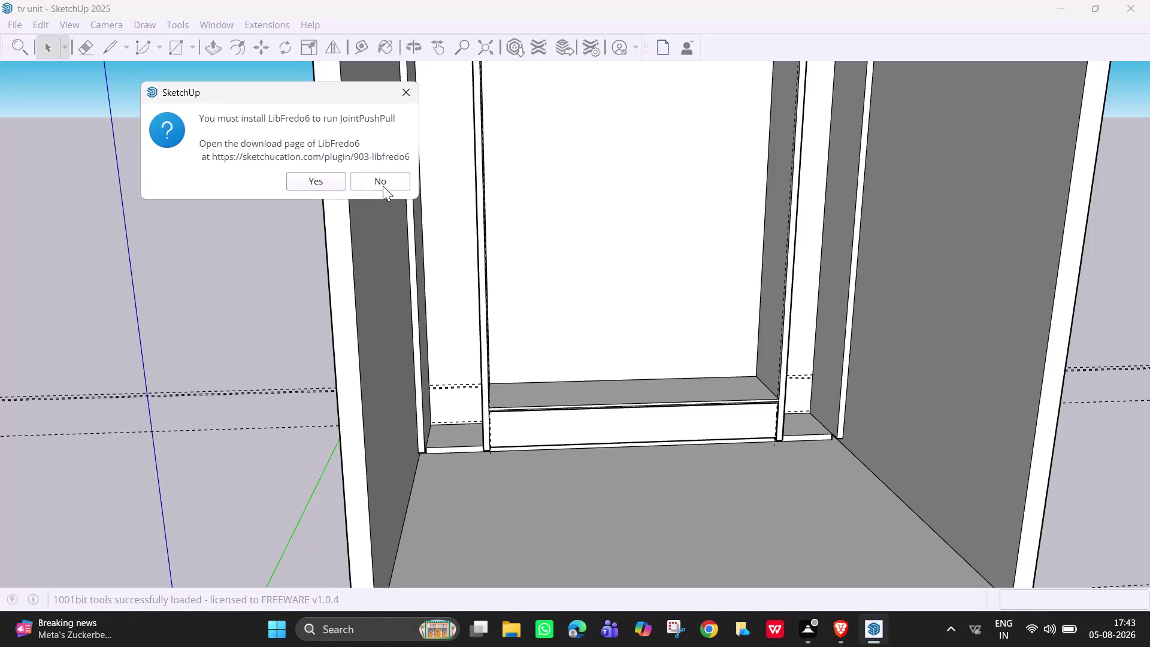
Answer No to the 'You must install LibFredo6' prompt.
click(383, 186)
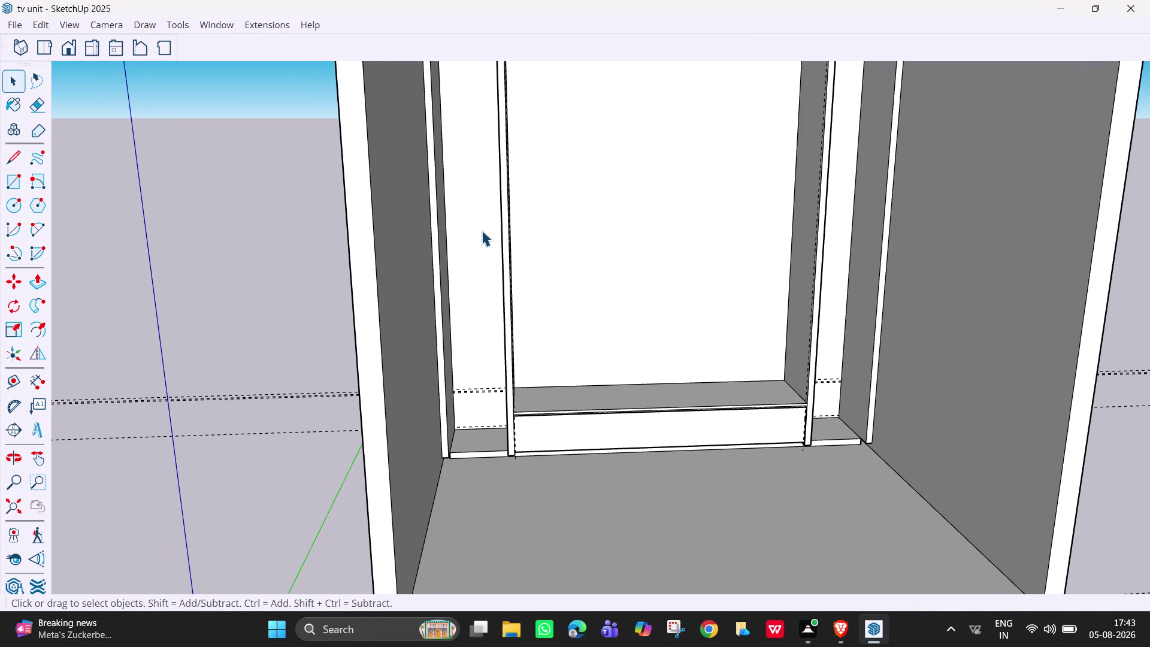
Select the cabinet's back panel and frame the interior around the drawer front.
right_click(482, 230)
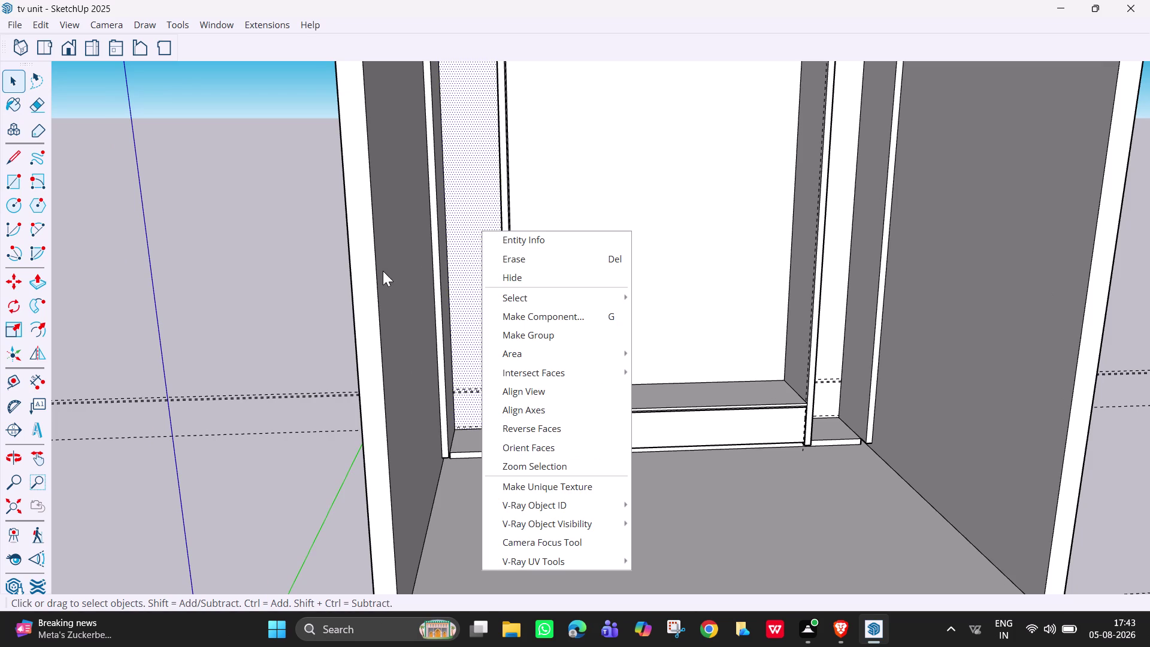
click(756, 156)
scroll(down, 3)
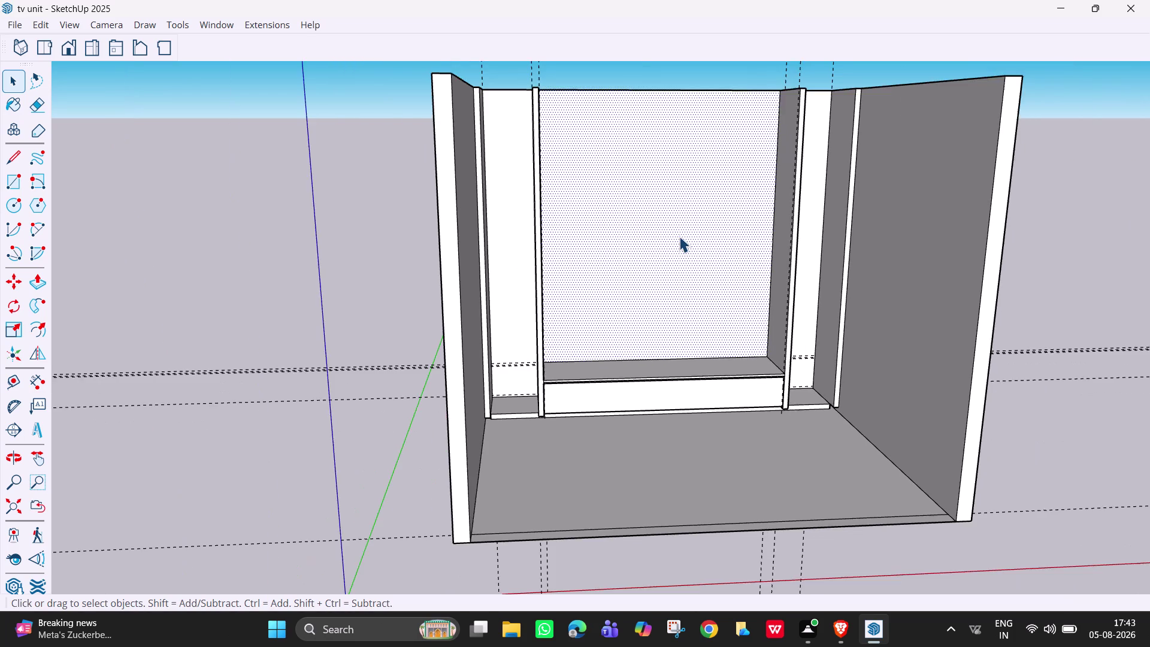
scroll(down, 3)
middle_drag(641, 235, 626, 237)
scroll(up, 3)
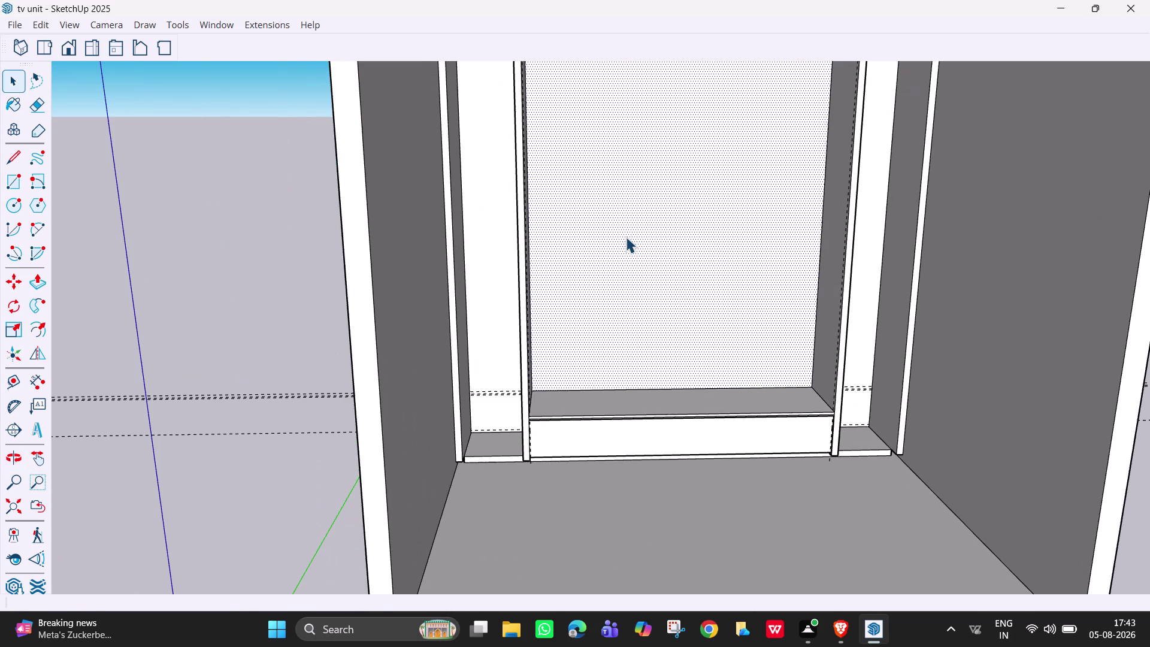
key(Escape)
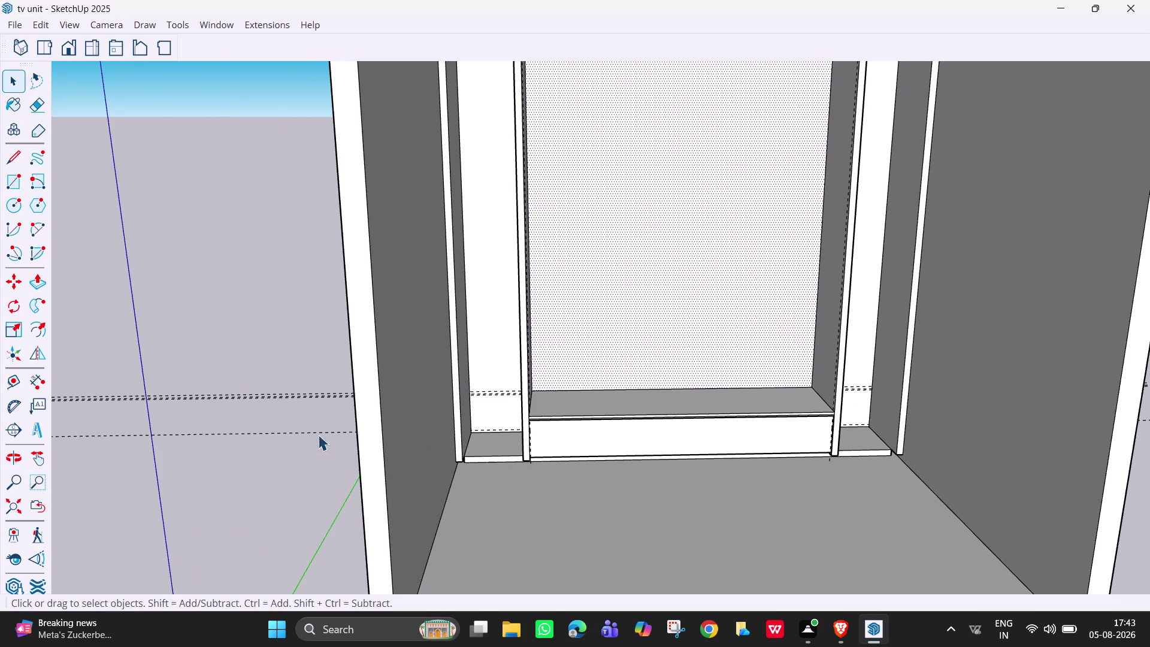
Erase the stippled face filling the cabinet's central opening.
key(e)
drag(284, 346, 313, 480)
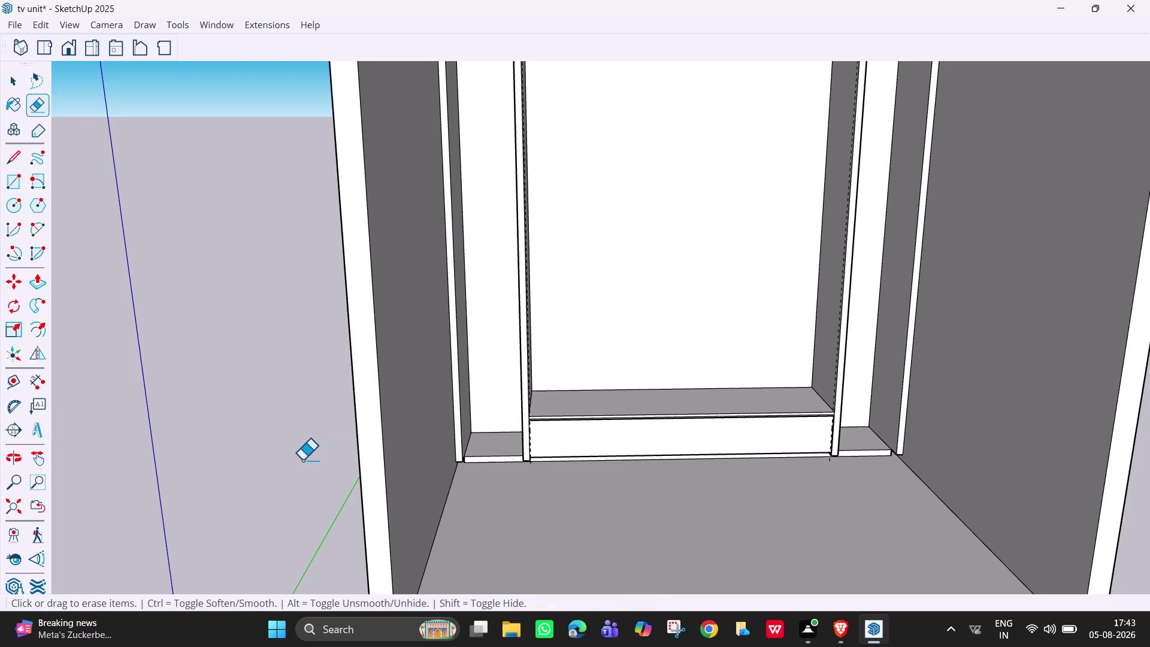
scroll(up, 3)
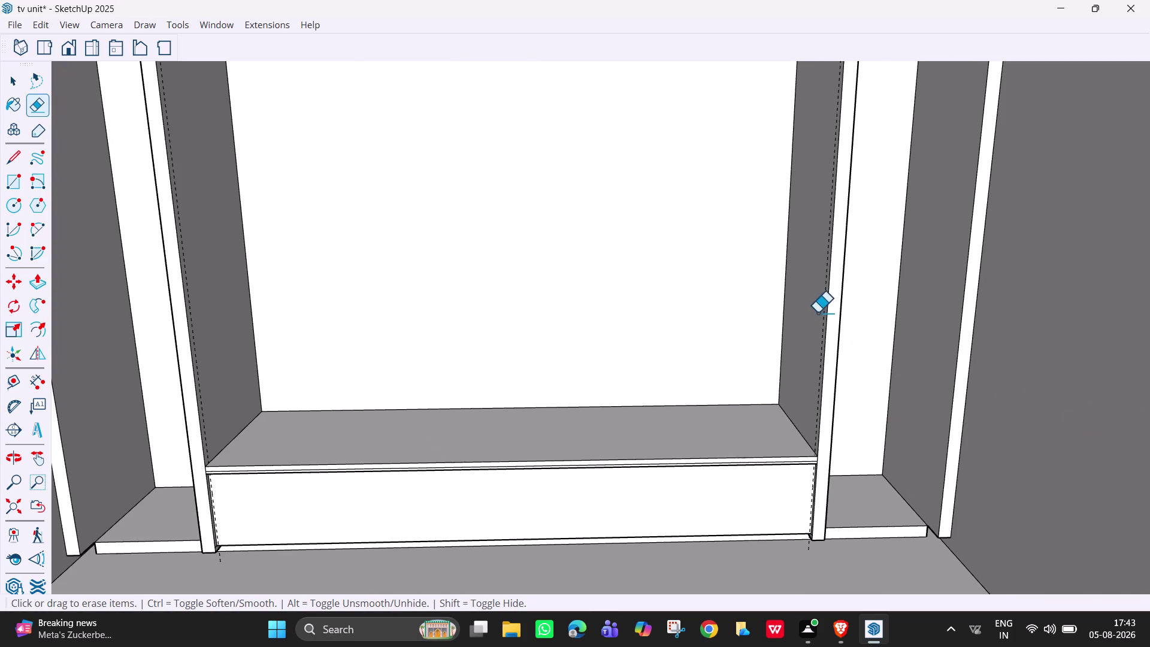
middle_drag(825, 315, 796, 285)
scroll(down, 3)
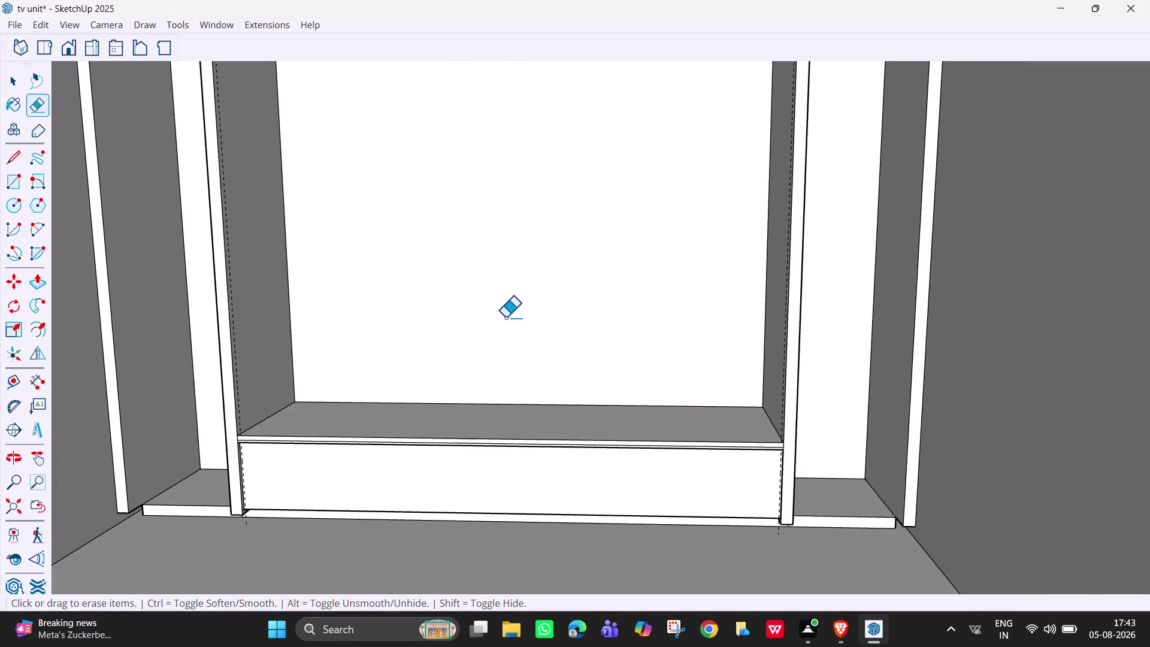
scroll(down, 3)
scroll(up, 3)
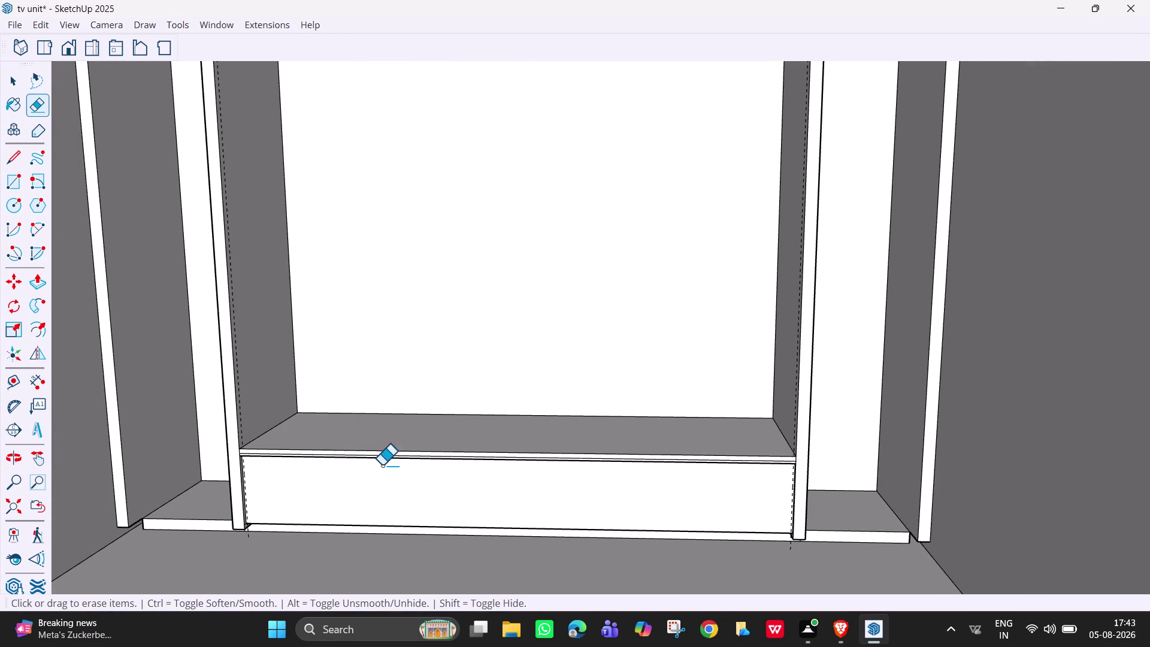
Pan and zoom to centre the drawer front in the view.
key(h)
drag(378, 457, 337, 244)
scroll(up, 3)
scroll(up, 3)
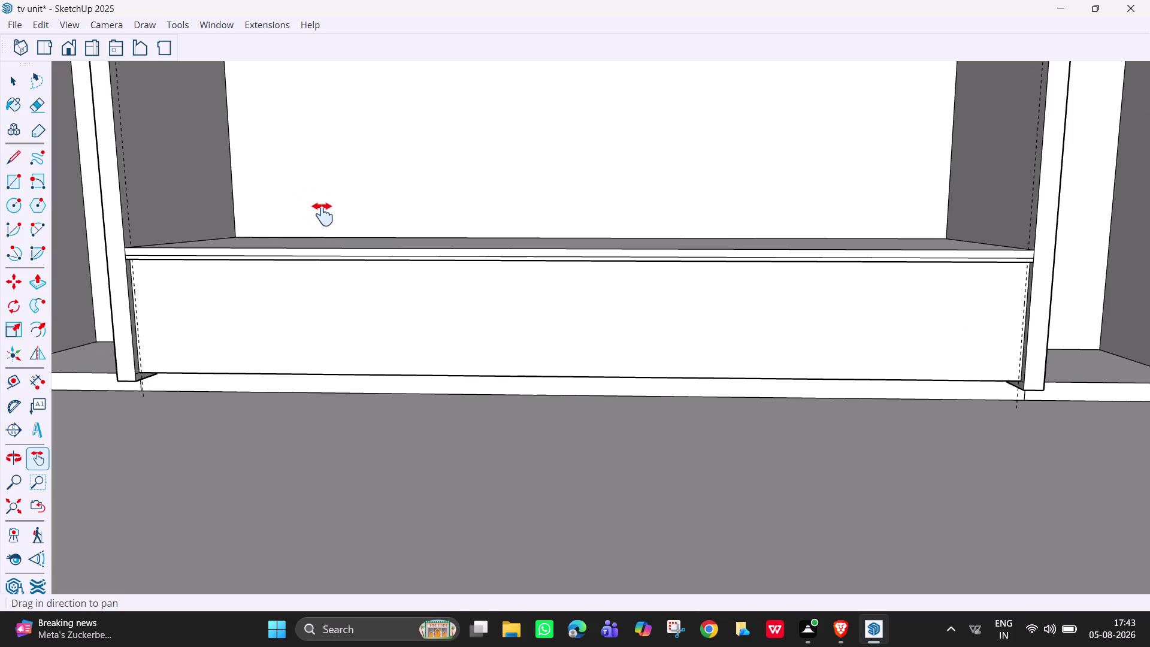
Draw a rectangle across the drawer front, zooming in to snap its top-right corner.
key(r)
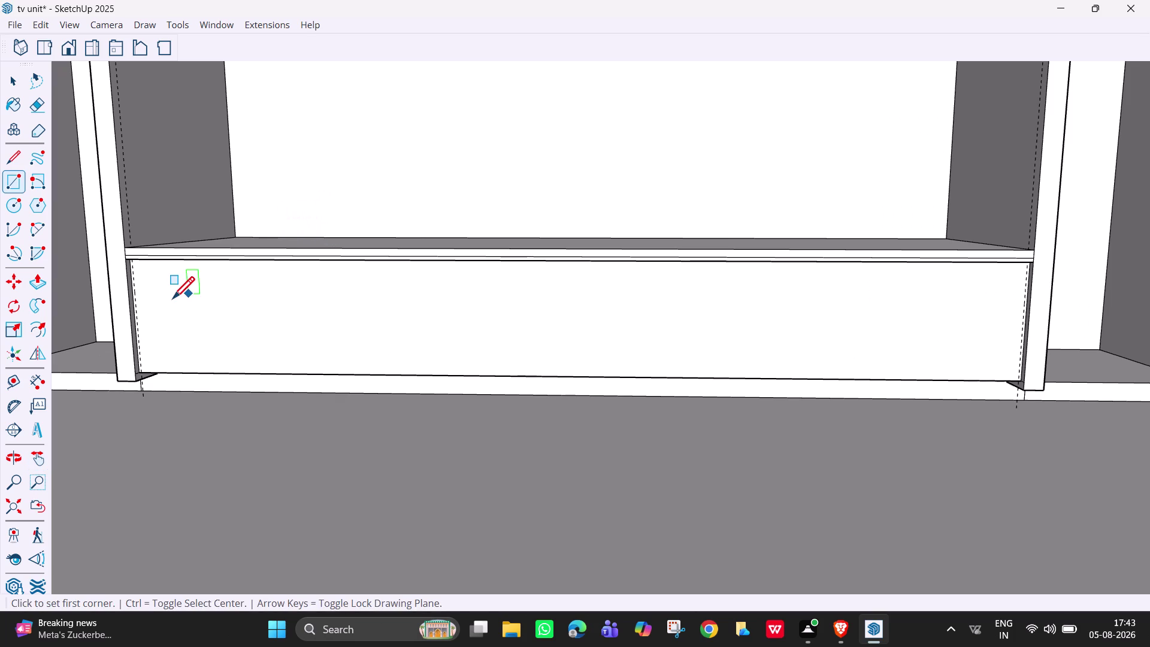
click(143, 370)
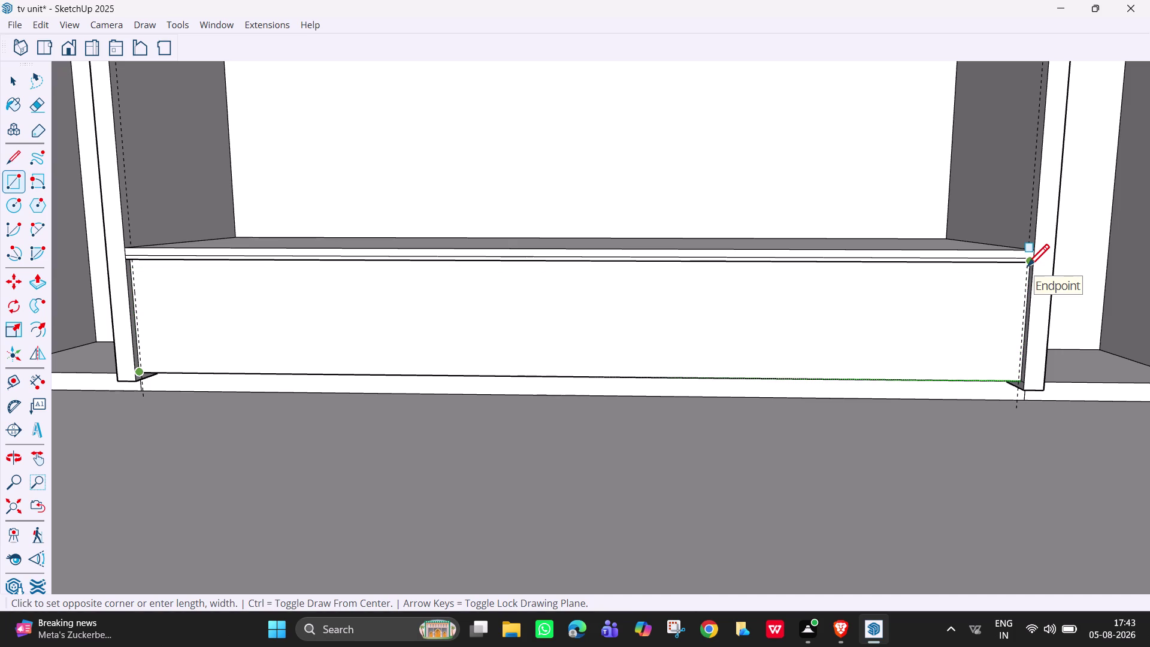
middle_drag(1027, 268, 1020, 199)
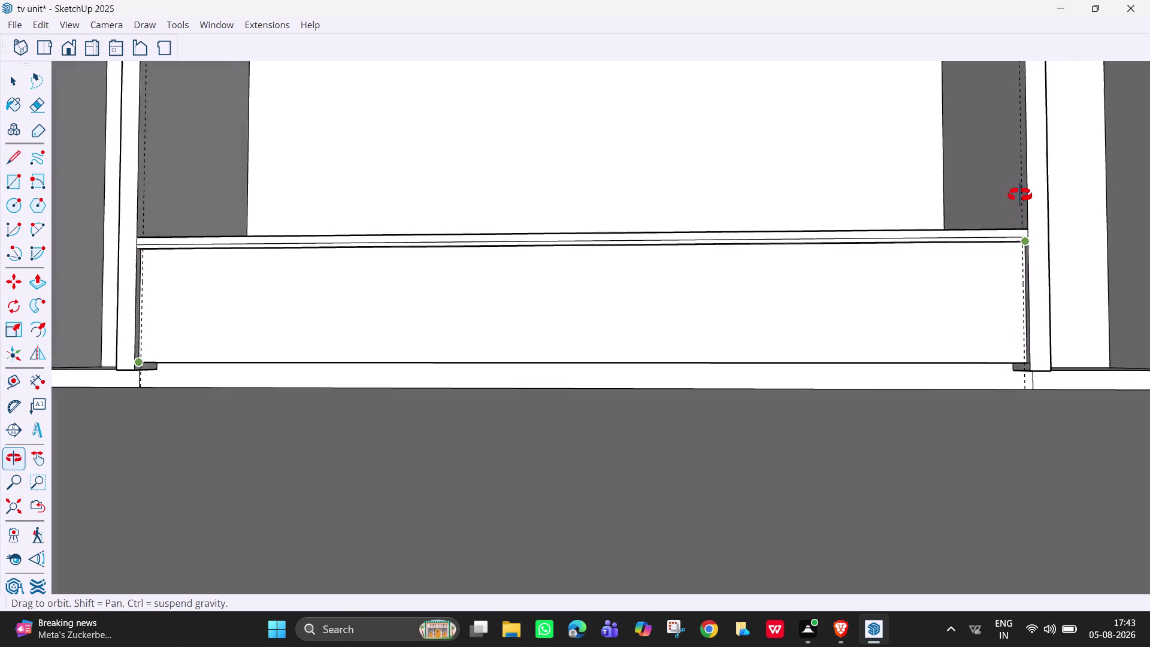
middle_drag(1020, 199, 1012, 294)
scroll(up, 3)
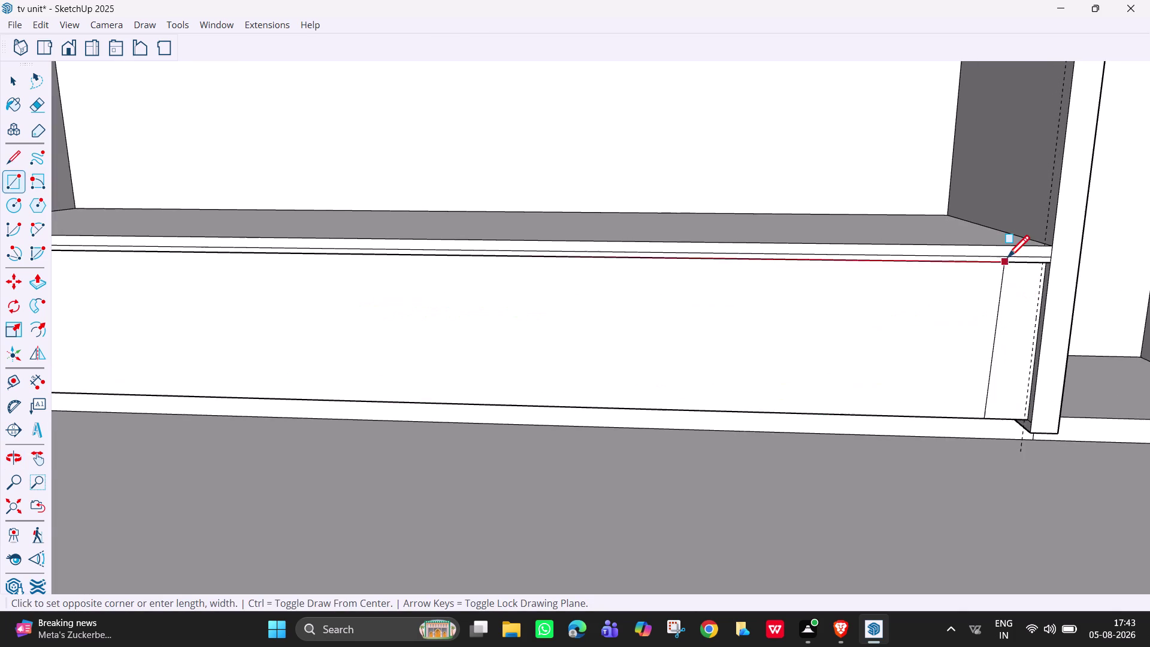
scroll(up, 3)
scroll(up, 3)
middle_drag(1056, 259, 1041, 212)
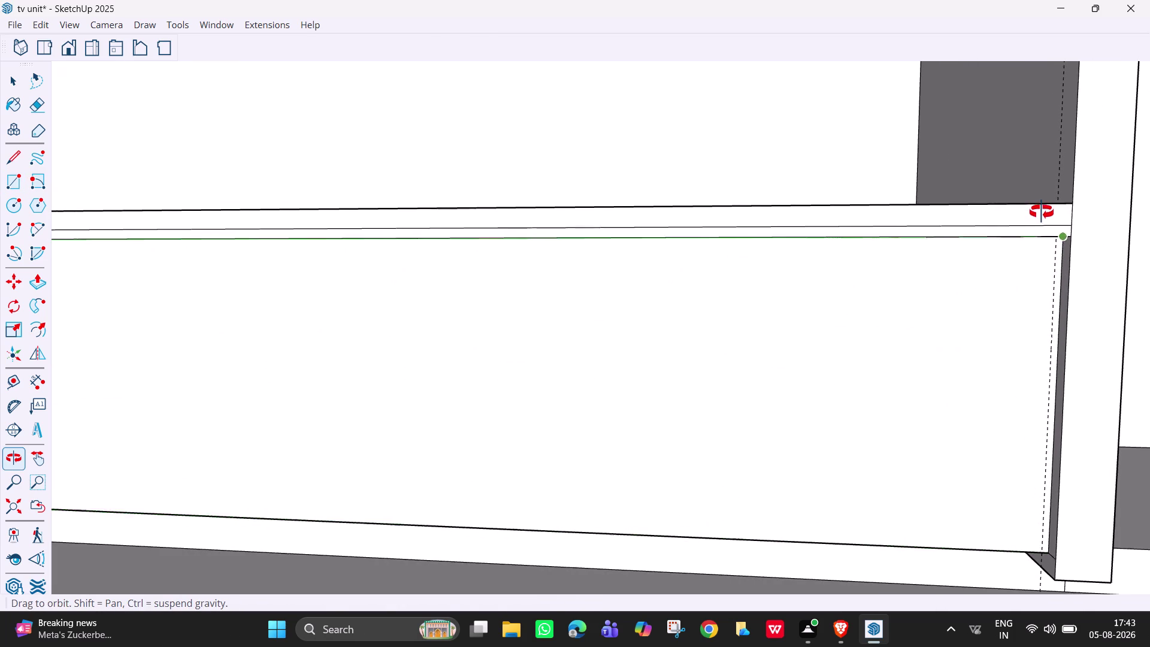
middle_drag(1042, 213, 1038, 201)
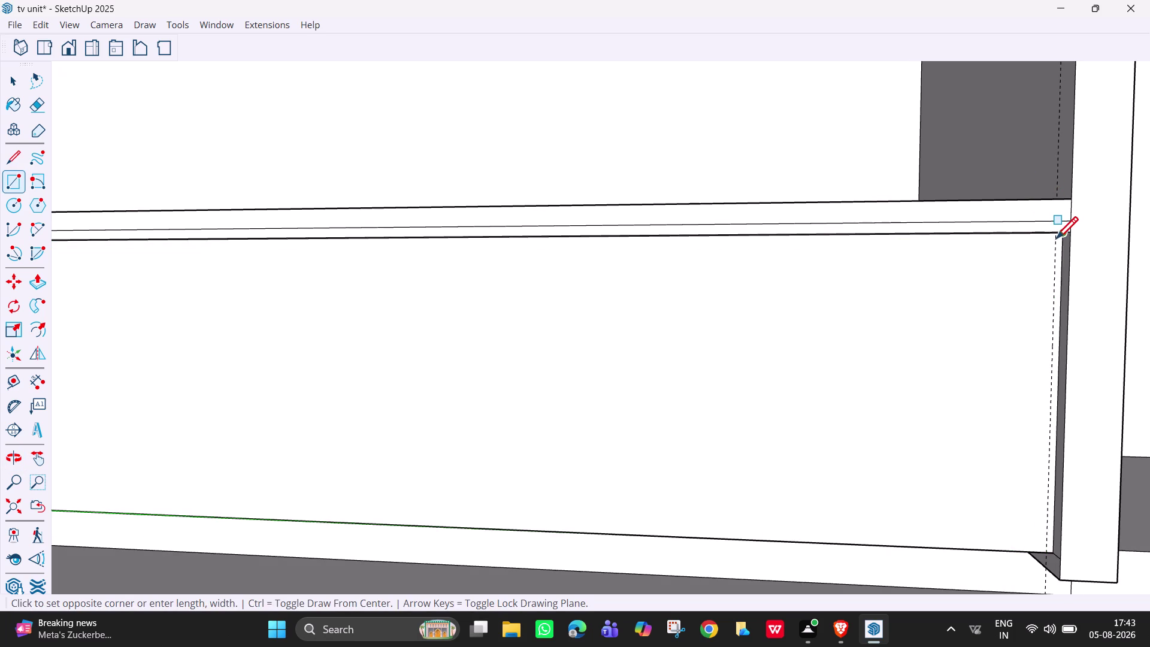
scroll(up, 3)
scroll(up, 3)
middle_drag(1053, 238, 1053, 209)
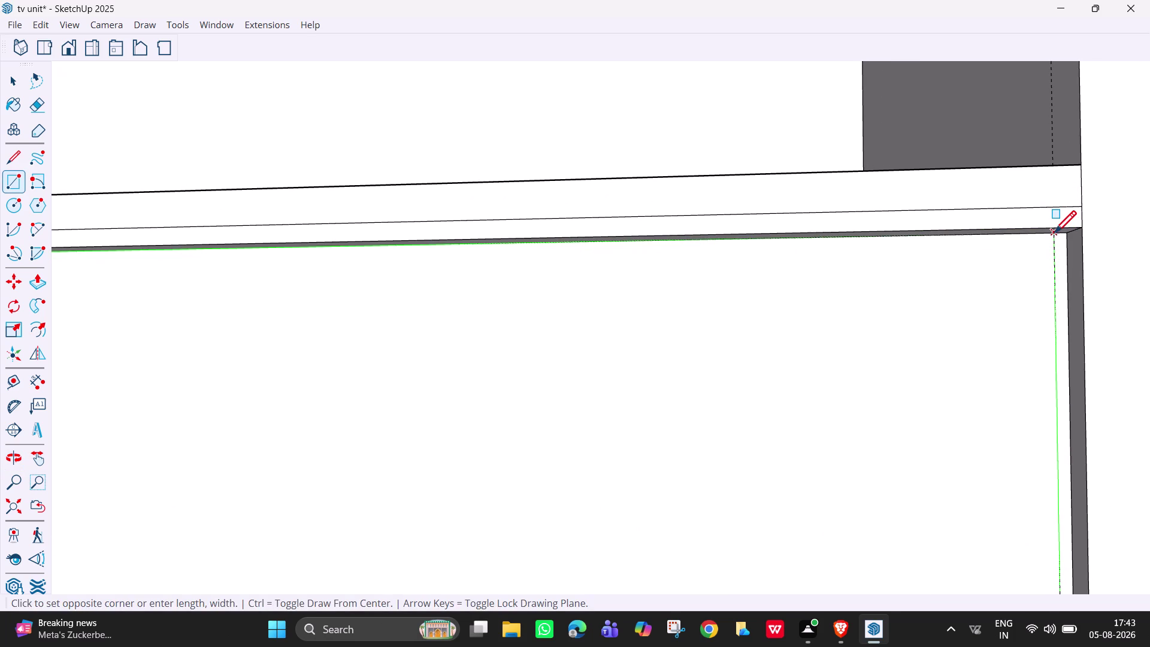
click(1054, 235)
scroll(down, 3)
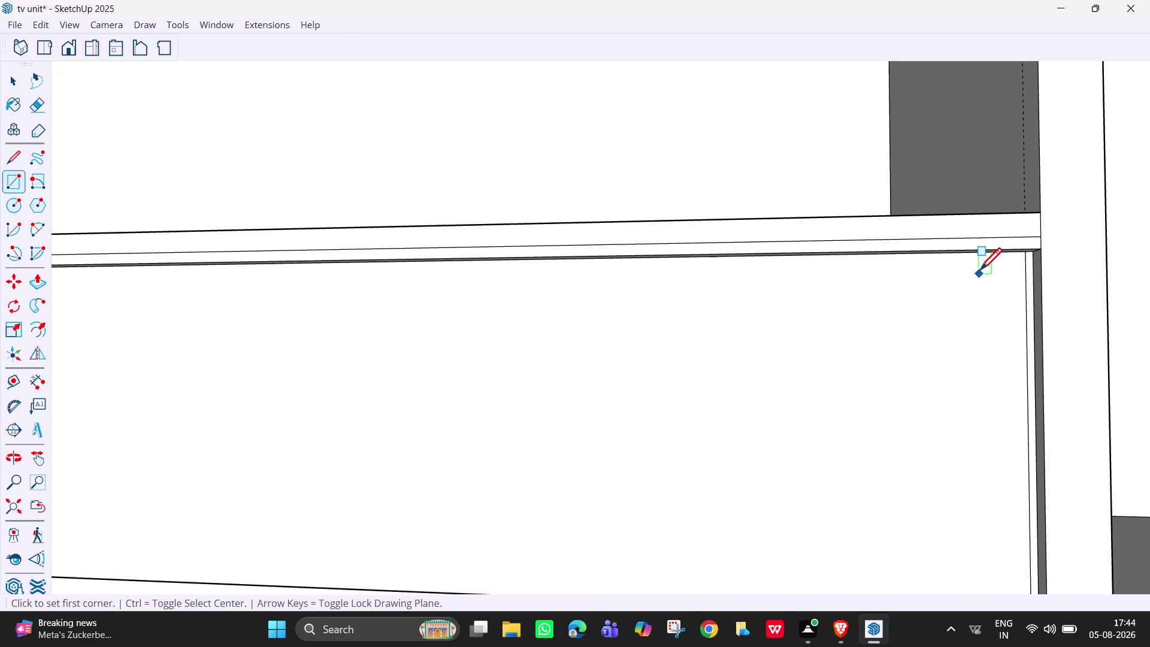
Undo the last change and pan to show the whole drawer front between the side panels.
scroll(down, 3)
scroll(down, 3)
middle_drag(772, 324, 806, 334)
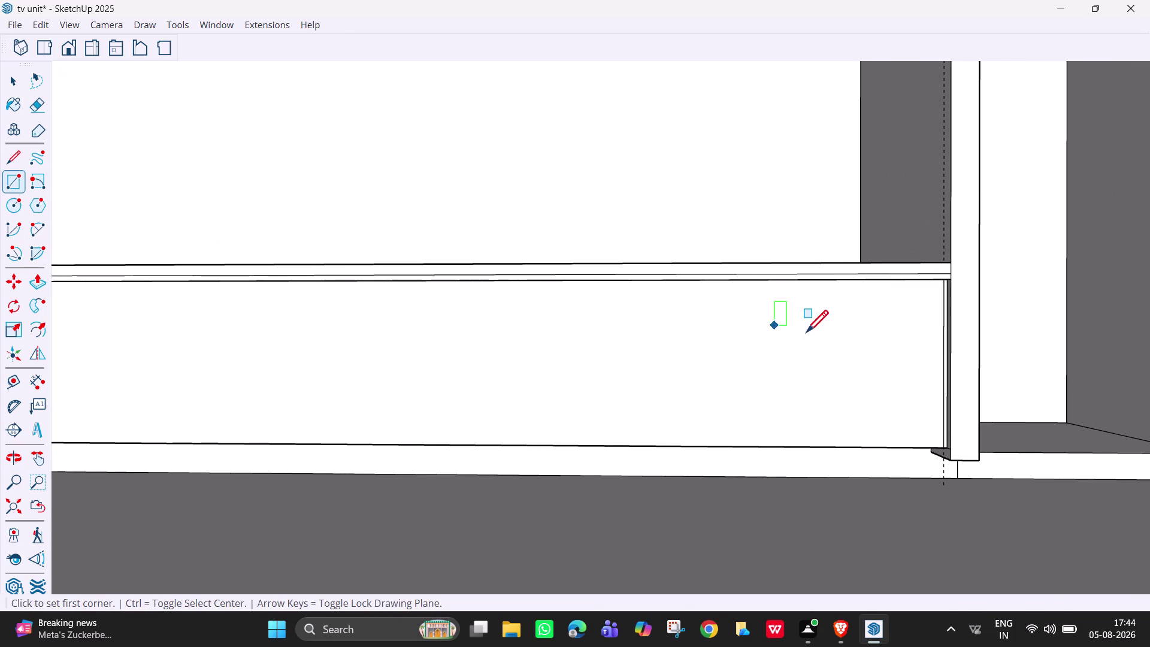
scroll(down, 3)
scroll(down, 3)
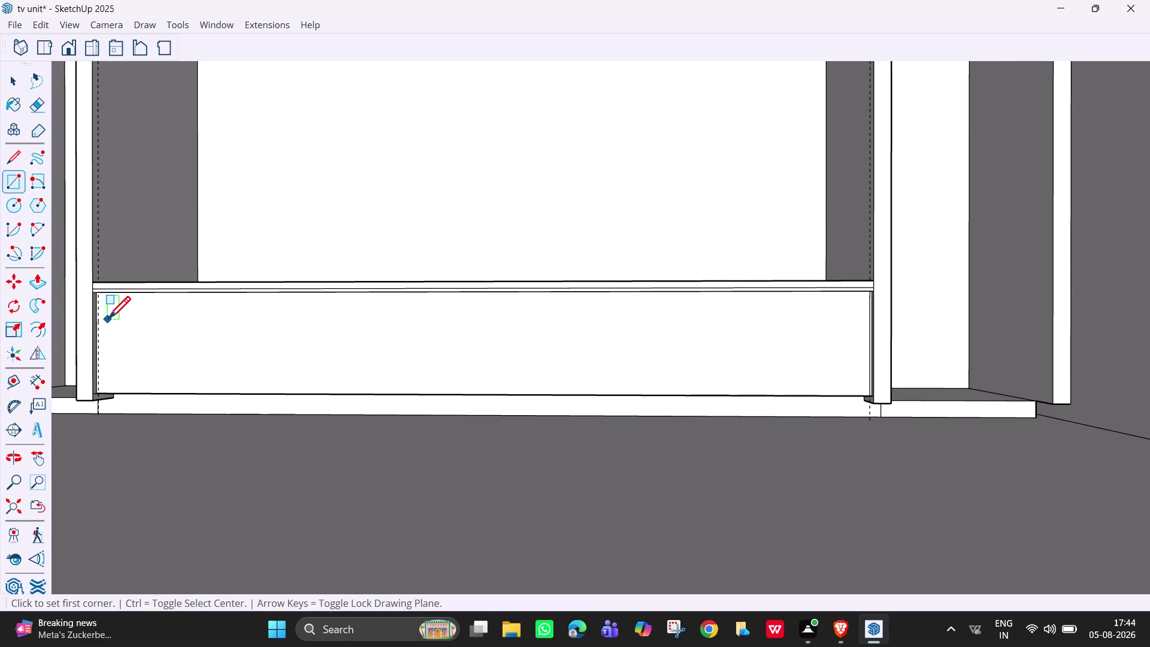
scroll(up, 3)
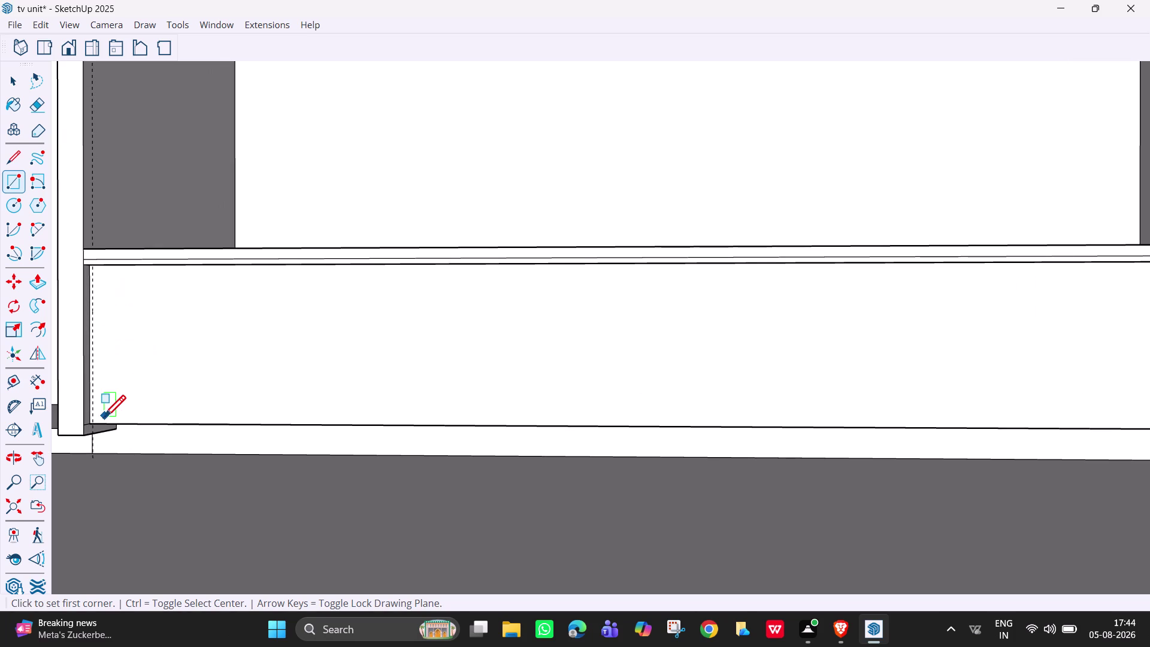
scroll(up, 3)
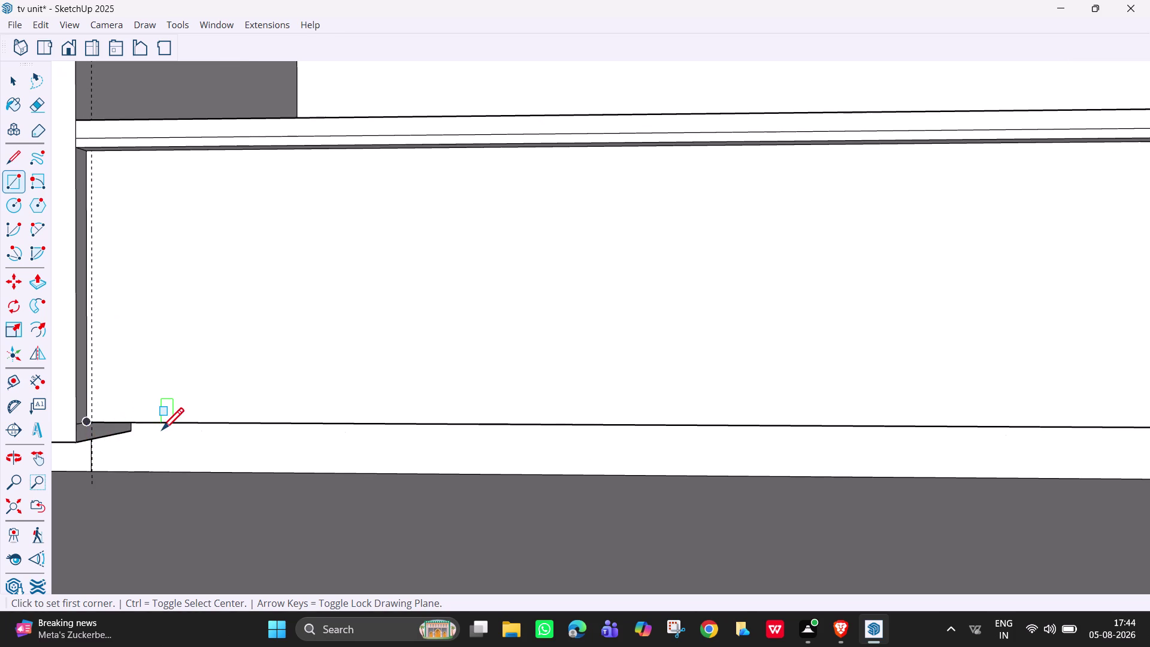
key(ctrl+z)
scroll(down, 3)
scroll(down, 3)
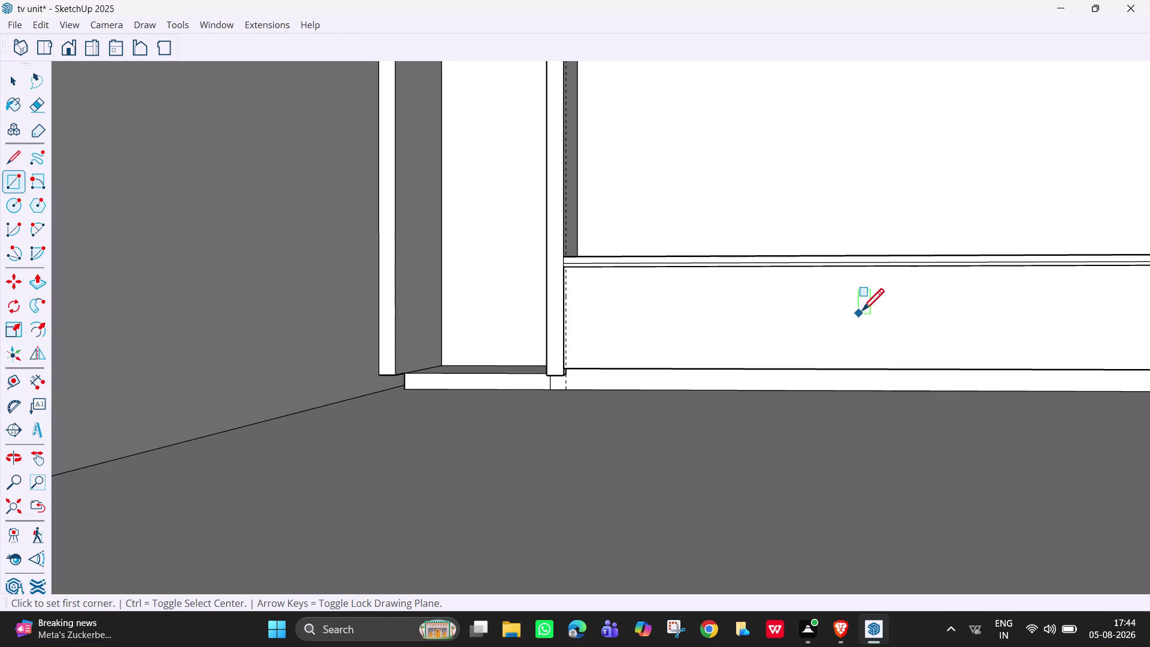
key(h)
drag(811, 309, 364, 252)
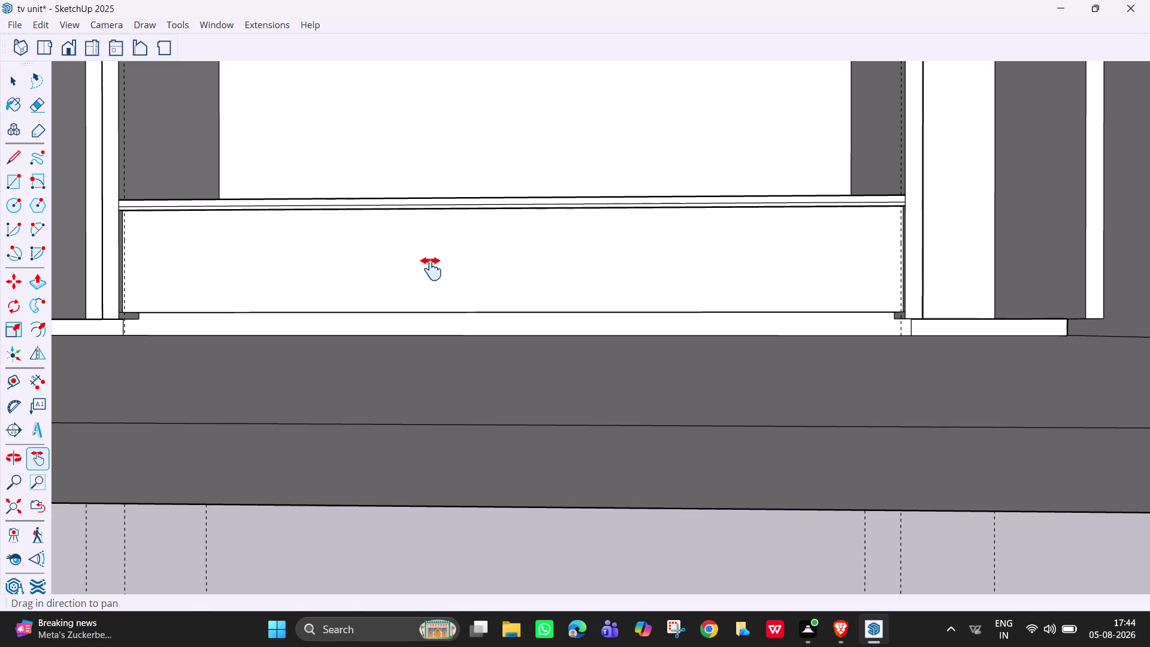
key(space)
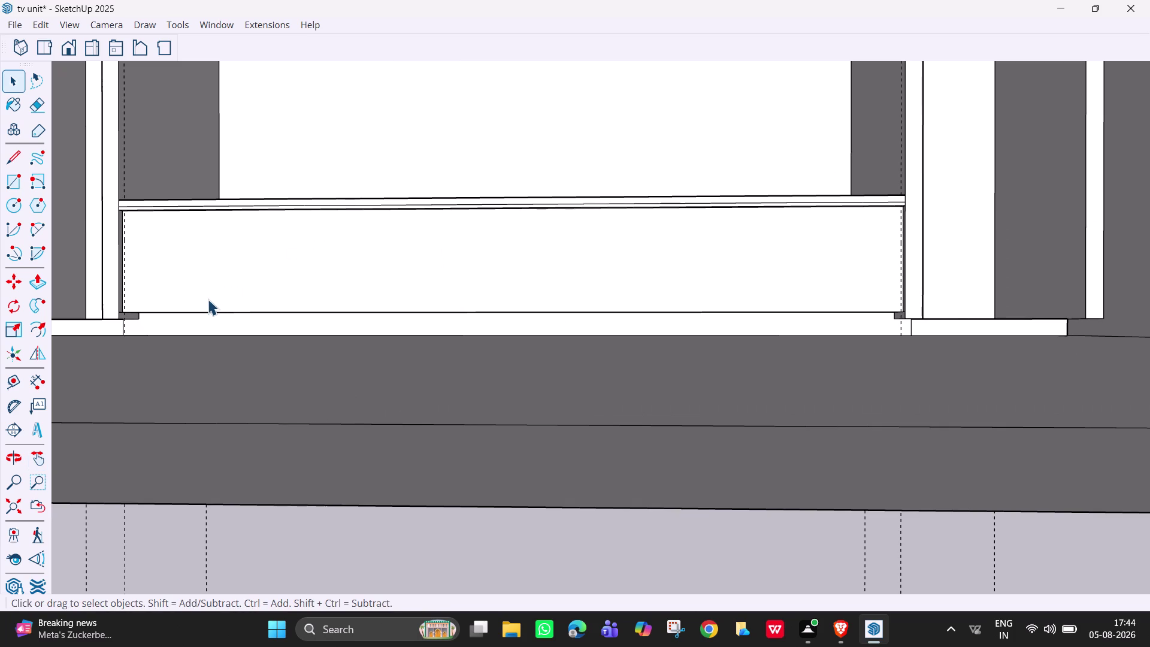
Start a rectangle at the side panel's bottom corner.
key(r)
scroll(up, 3)
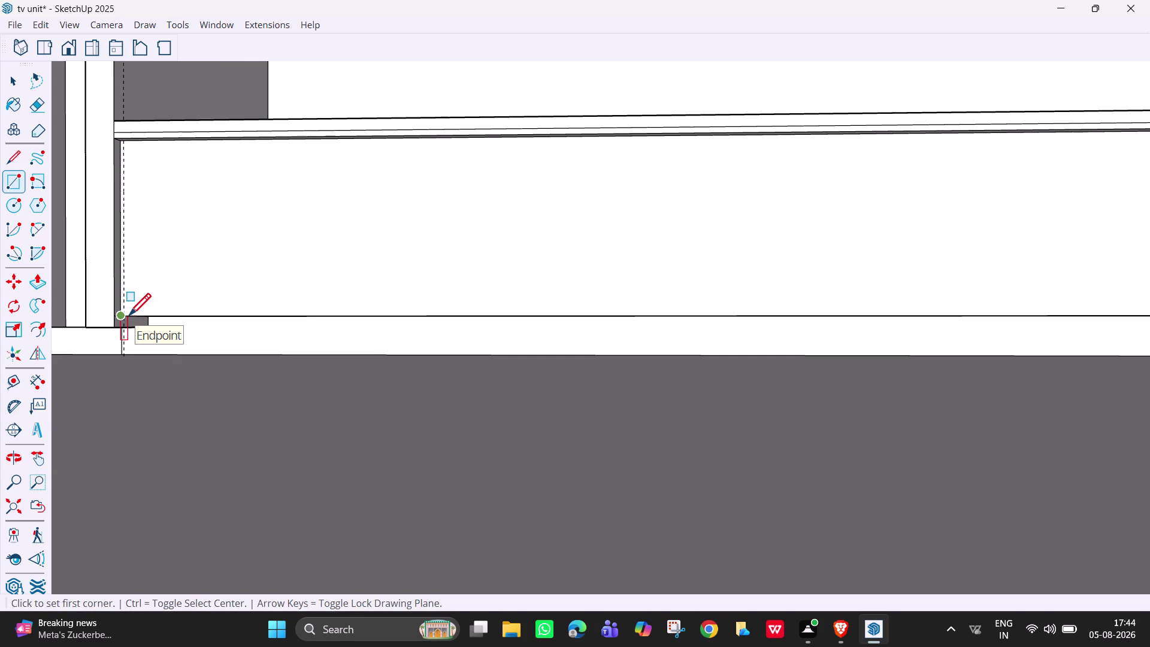
scroll(up, 3)
scroll(up, 3)
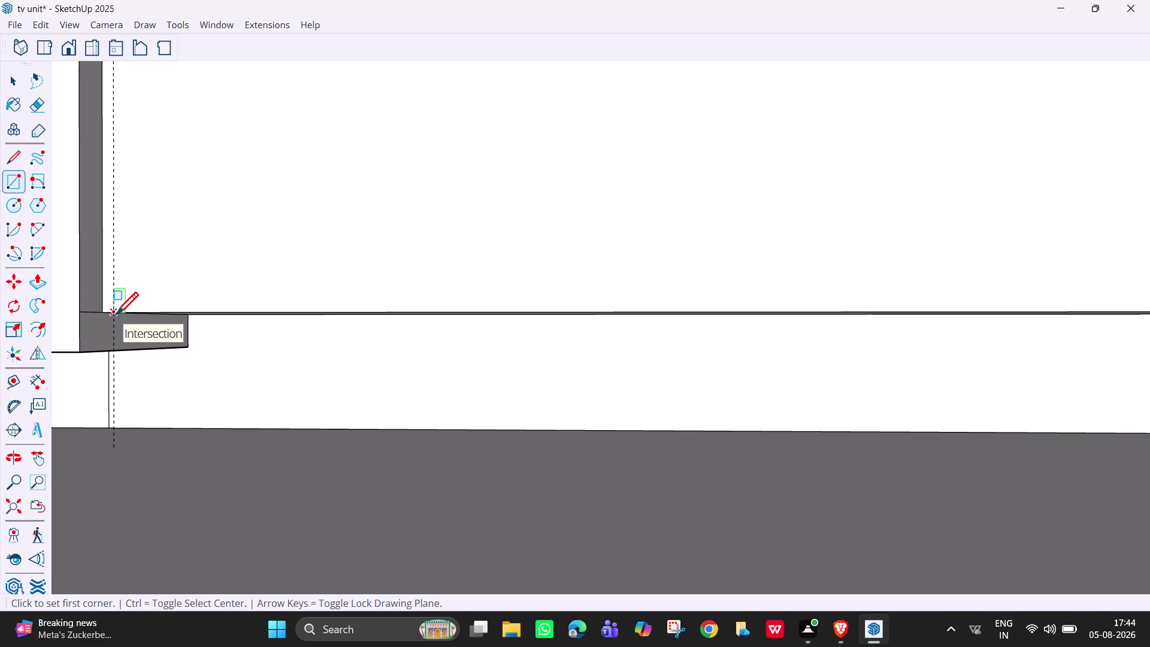
click(116, 313)
Orbit around the cabinet to locate the far top intersection at the side panel.
scroll(down, 3)
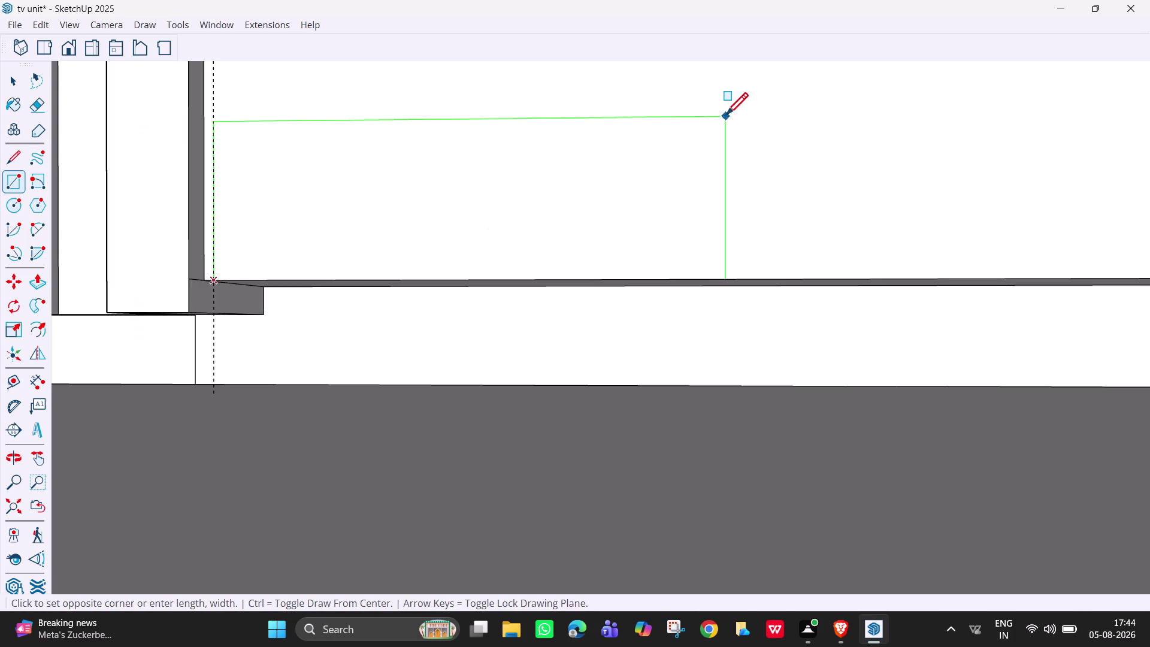
middle_drag(755, 173, 734, 258)
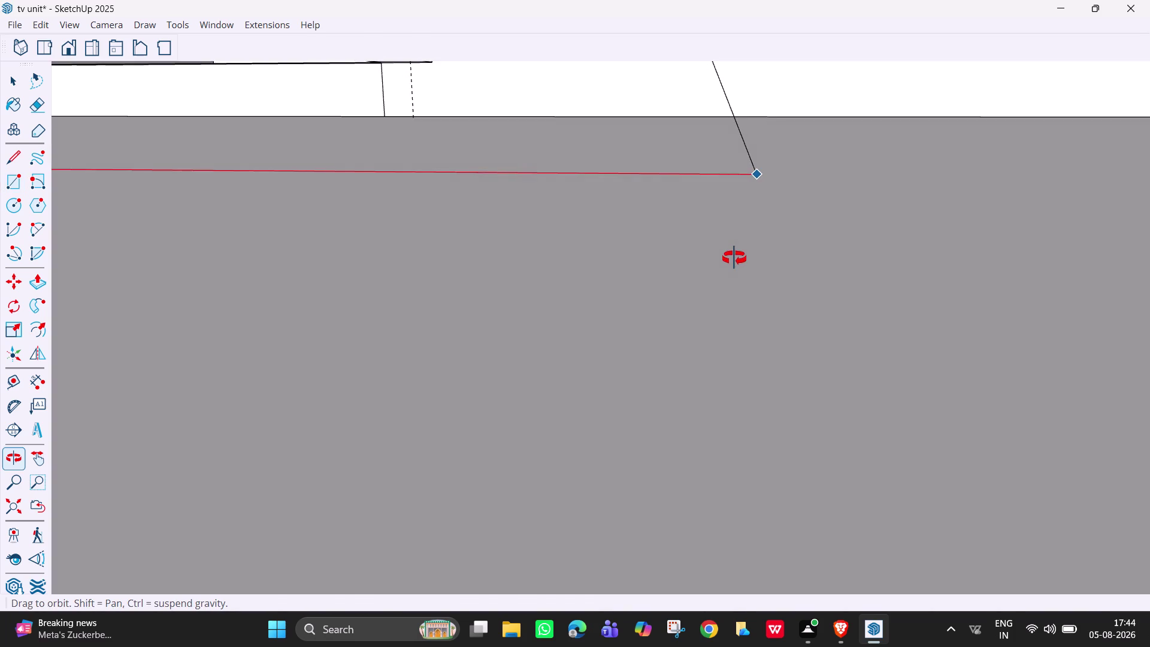
middle_drag(734, 258, 732, 274)
scroll(down, 3)
scroll(down, 3)
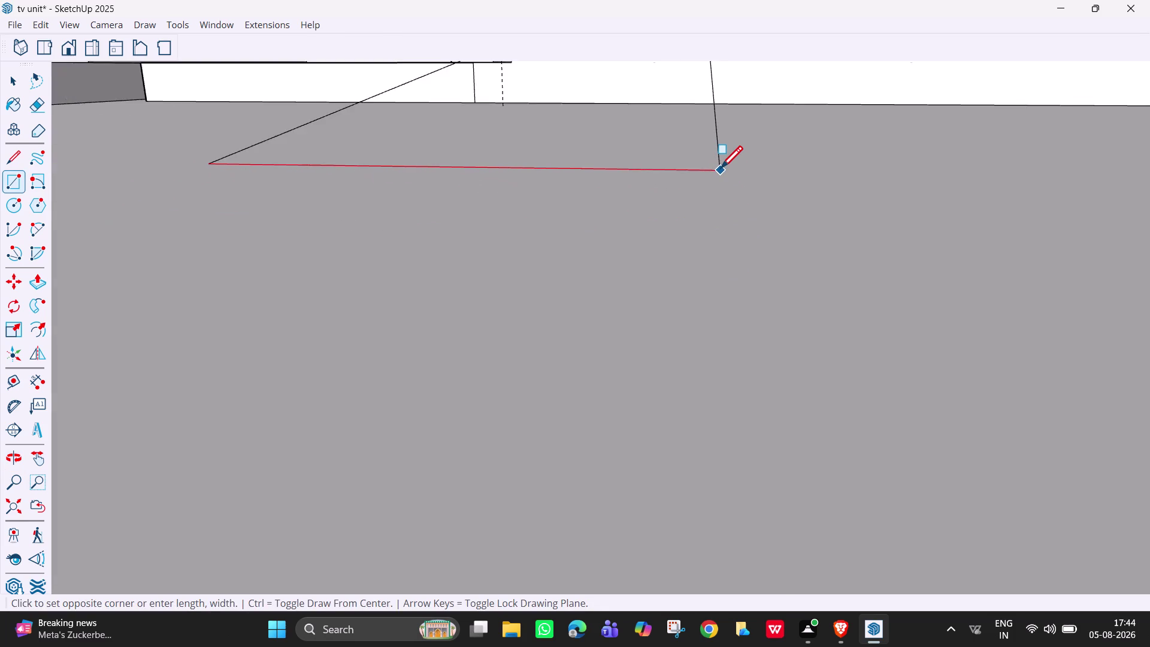
scroll(down, 3)
scroll(down, 3)
scroll(down, 3)
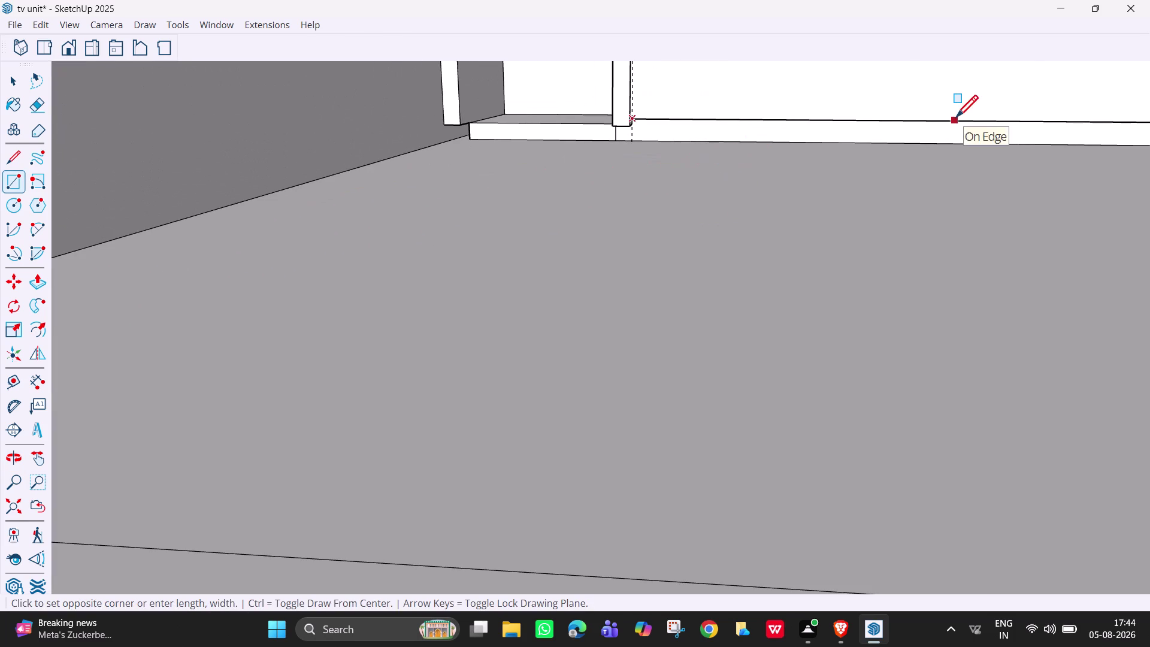
middle_drag(872, 125, 925, 157)
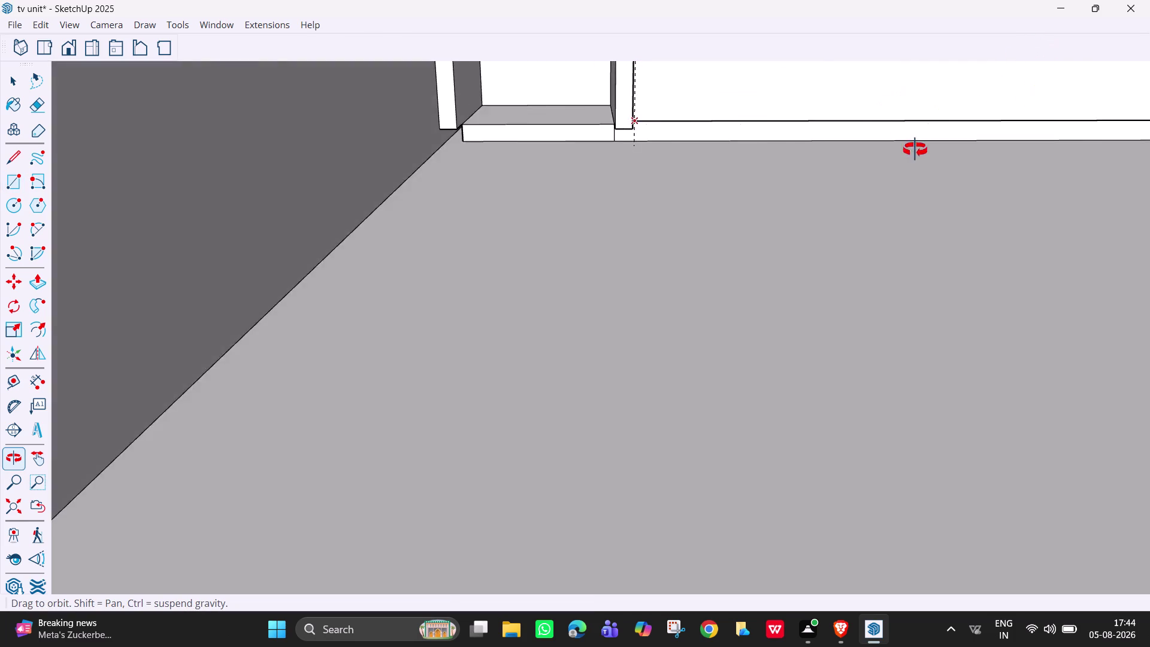
middle_drag(925, 157, 936, 133)
scroll(up, 3)
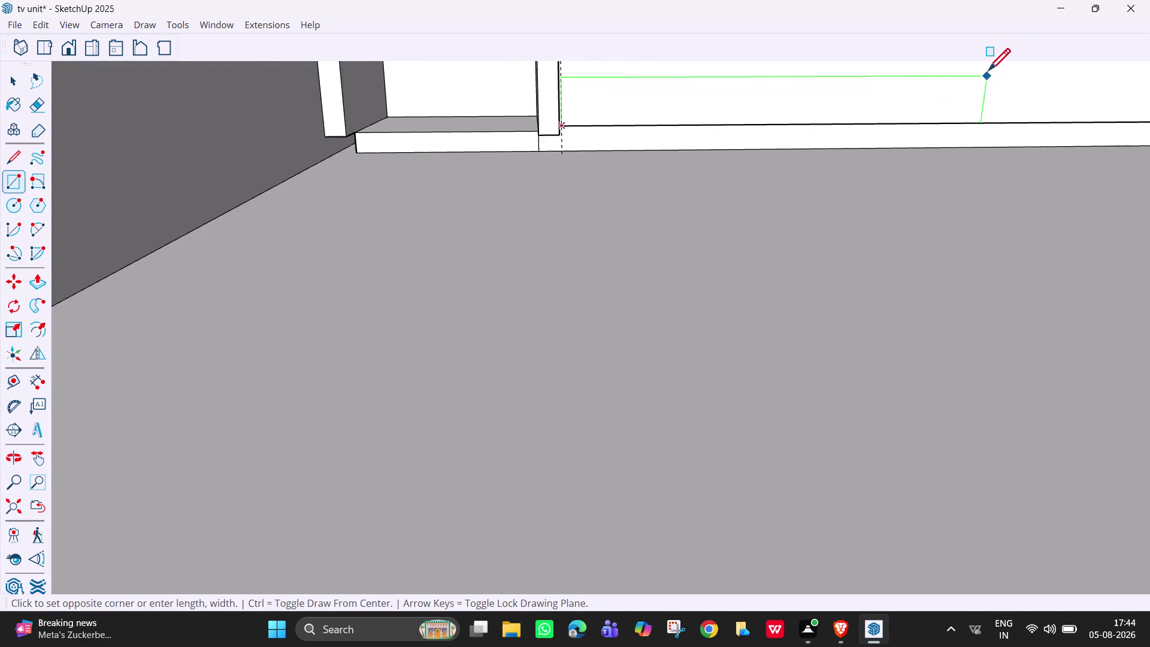
scroll(up, 3)
middle_drag(918, 186, 930, 161)
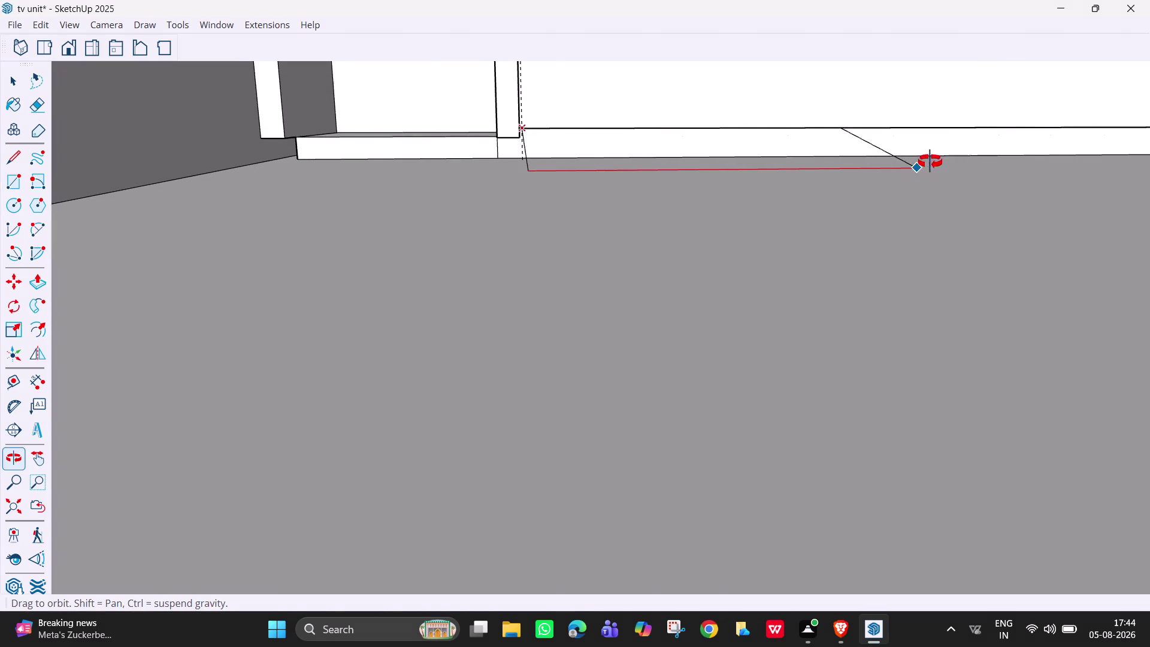
middle_drag(930, 161, 930, 161)
middle_drag(895, 145, 889, 213)
scroll(down, 3)
scroll(down, 3)
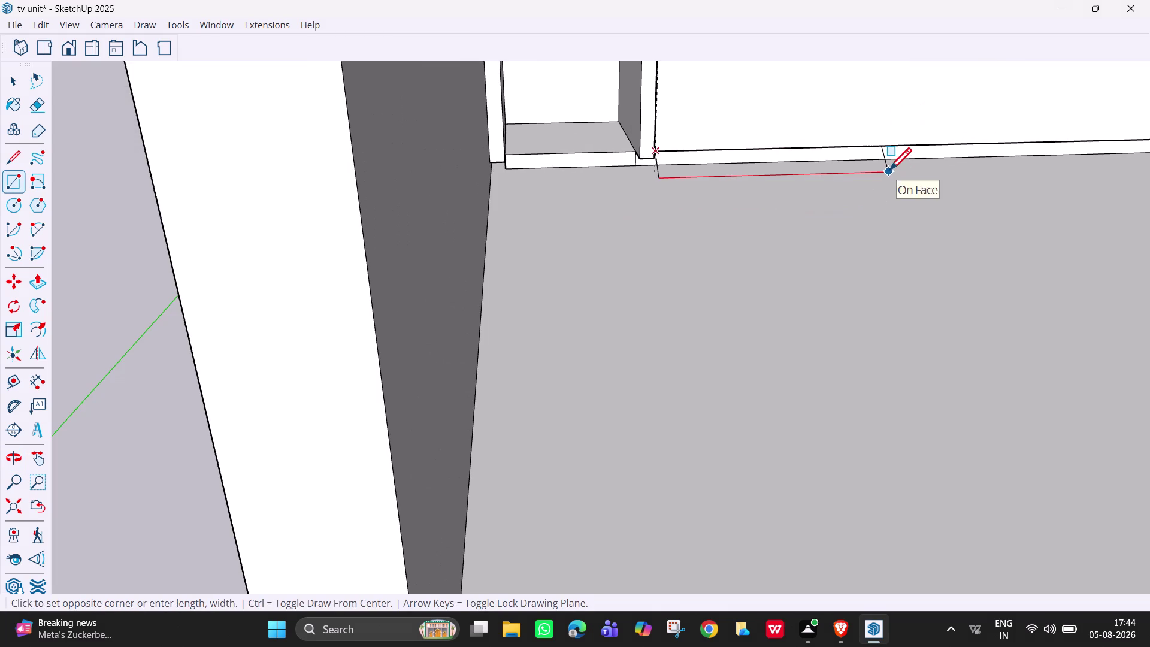
middle_drag(905, 164, 764, 224)
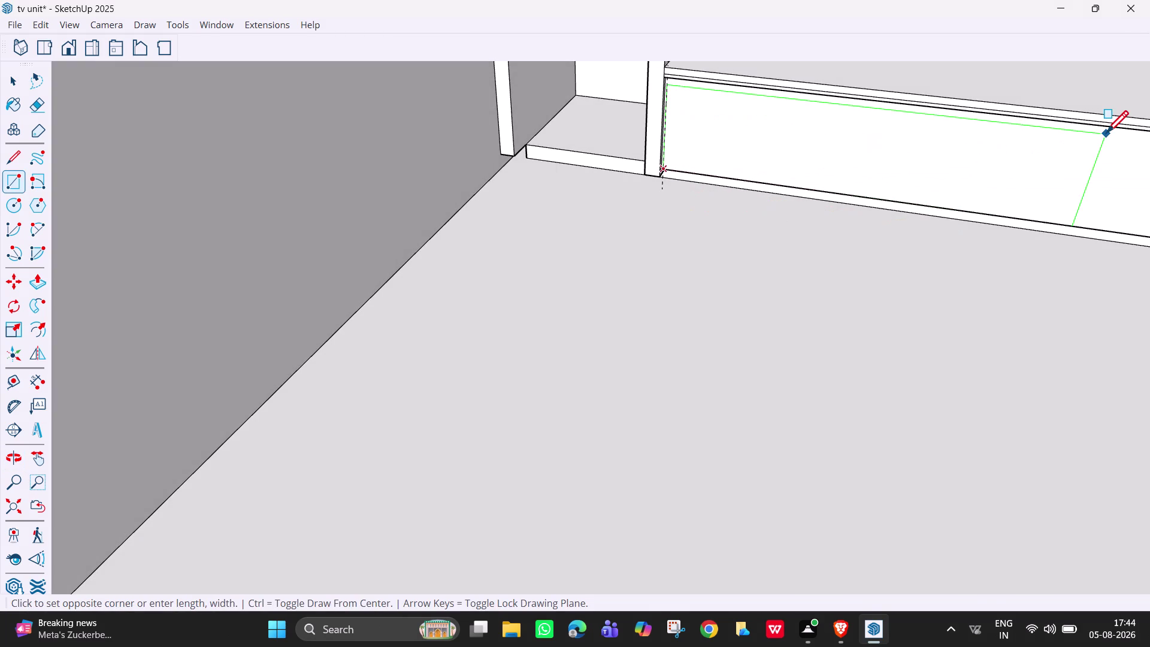
middle_drag(1002, 152, 1101, 148)
scroll(up, 3)
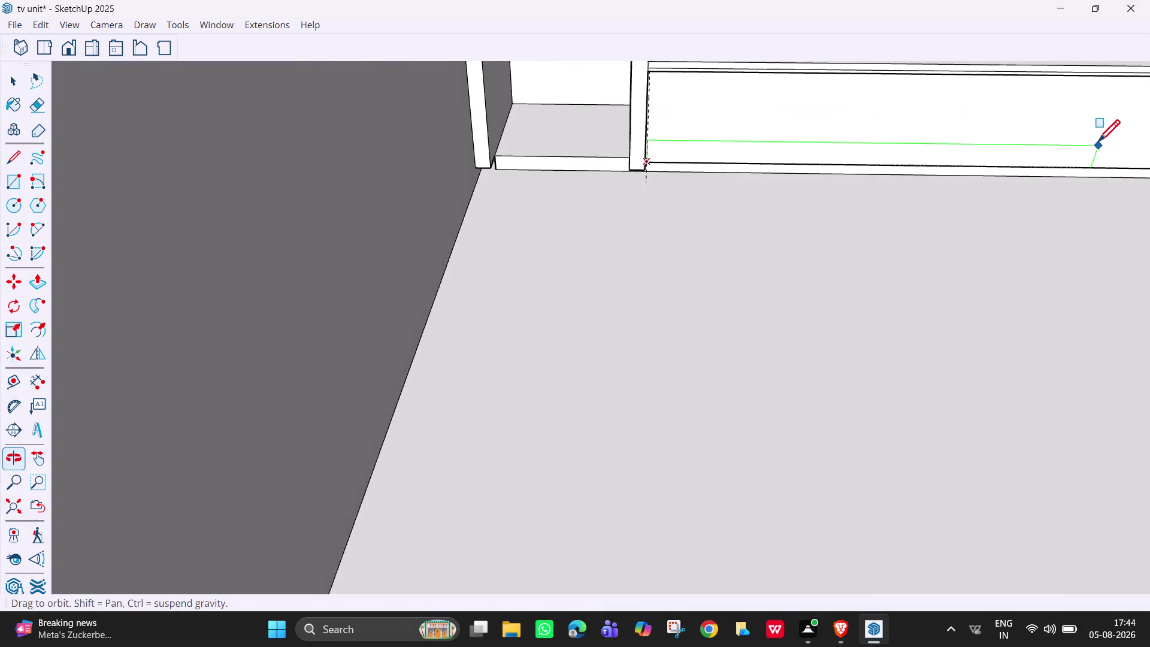
scroll(up, 3)
middle_drag(1037, 138, 1111, 73)
middle_drag(1063, 86, 1067, 76)
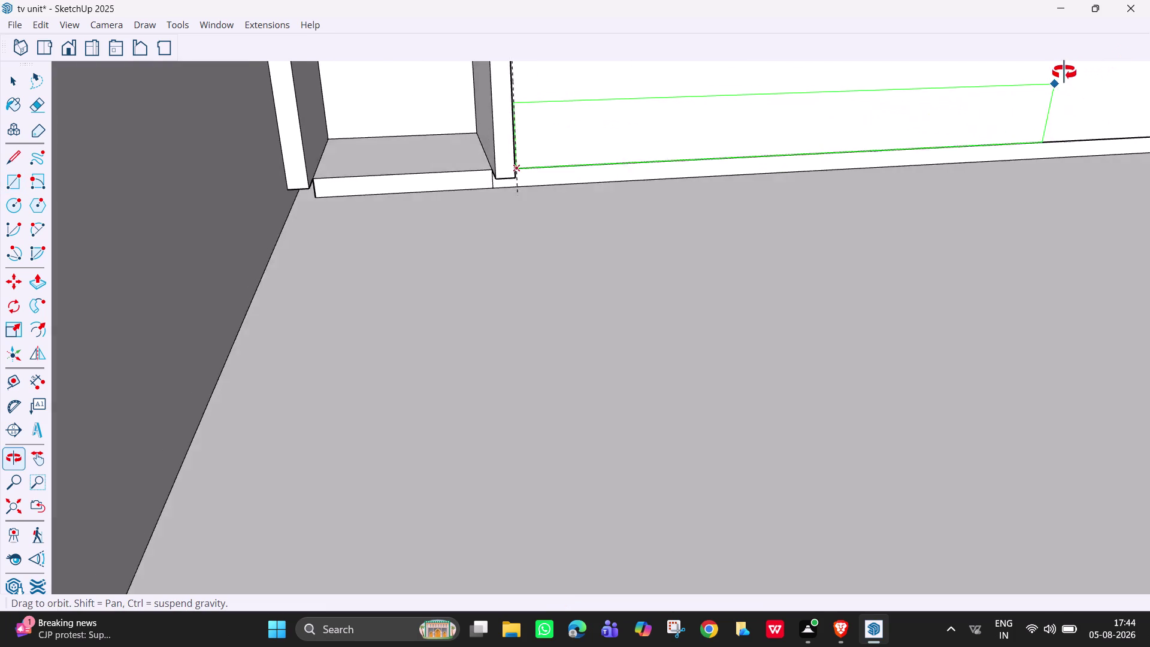
middle_drag(1067, 76, 1048, 42)
scroll(down, 3)
scroll(down, 3)
scroll(down, 3)
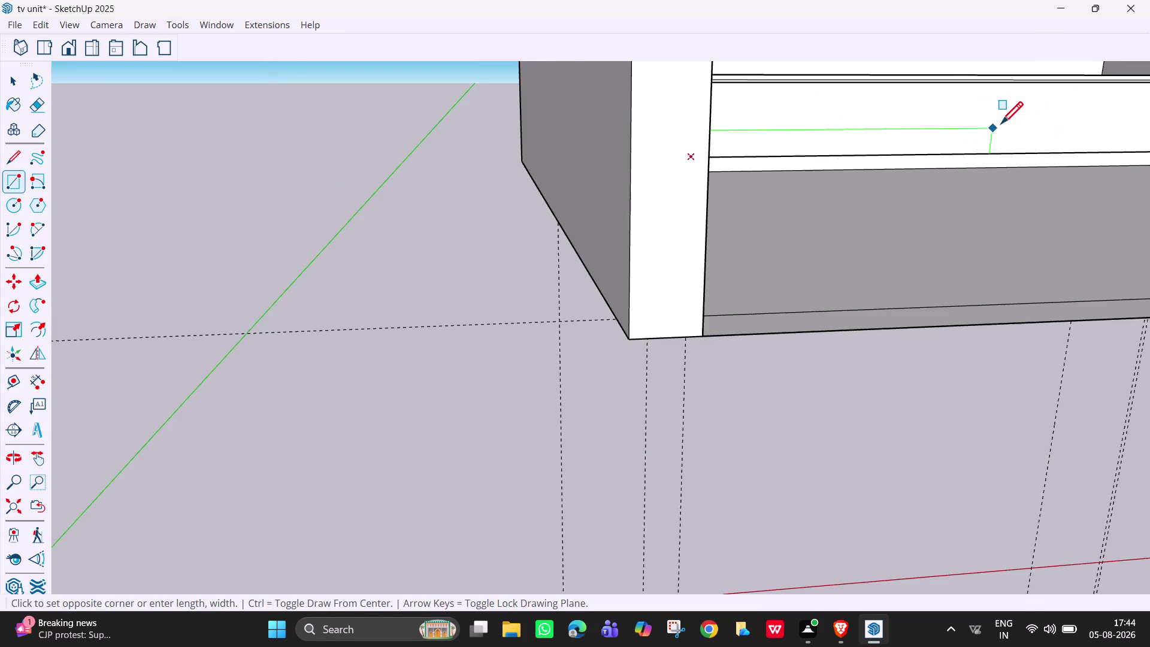
scroll(down, 3)
middle_drag(1102, 104, 1052, 102)
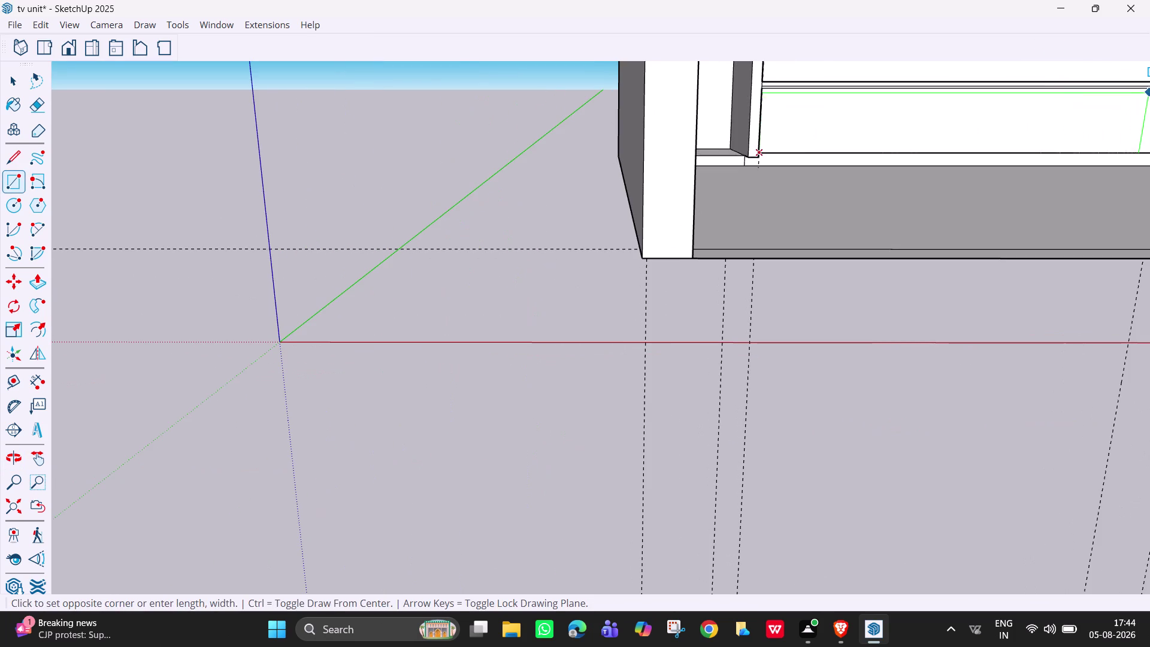
scroll(up, 3)
scroll(up, 3)
middle_drag(1134, 103, 1056, 108)
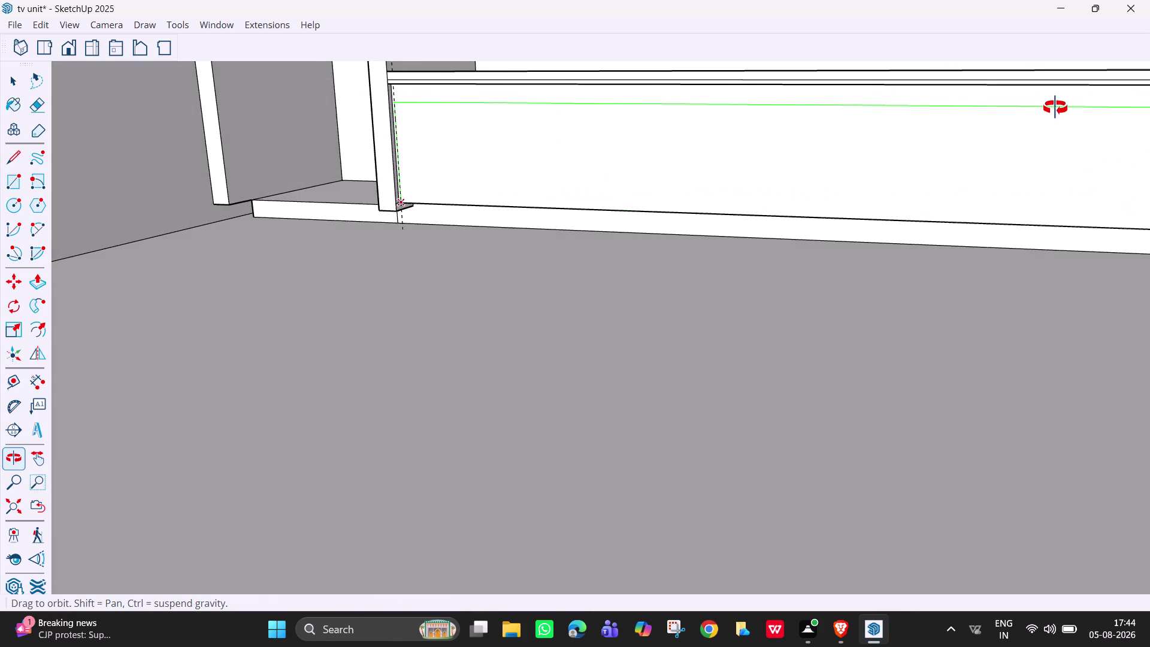
middle_drag(1056, 108, 890, 145)
scroll(down, 3)
middle_drag(1095, 208, 1149, 182)
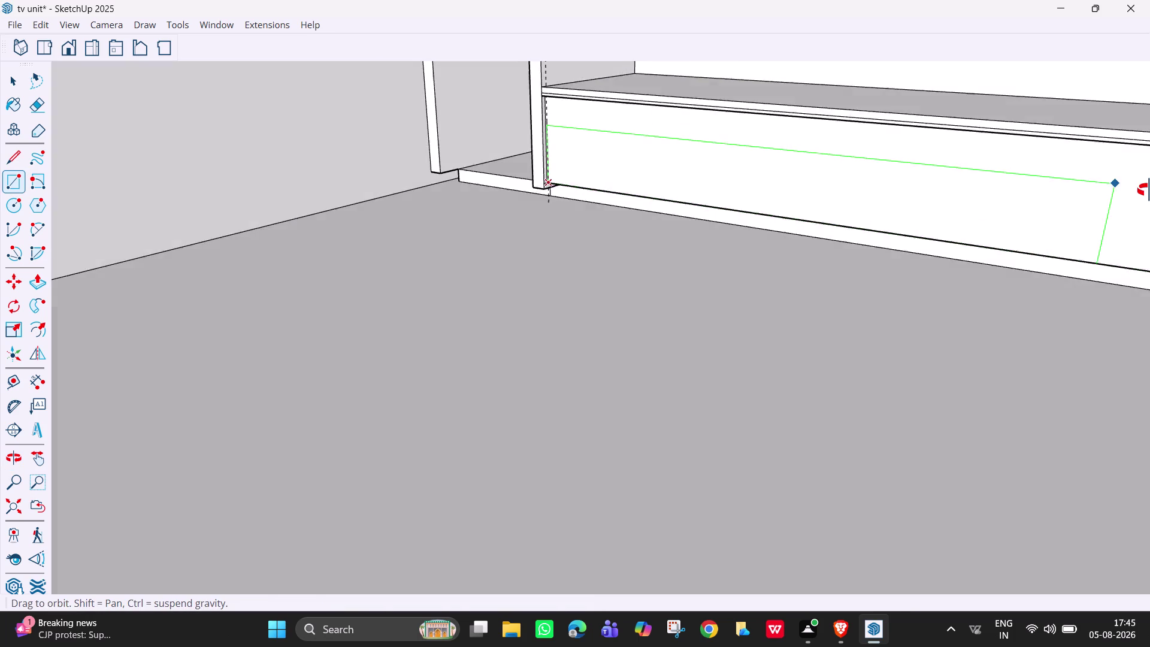
middle_drag(1149, 182, 1145, 159)
middle_drag(925, 113, 1056, 140)
scroll(down, 3)
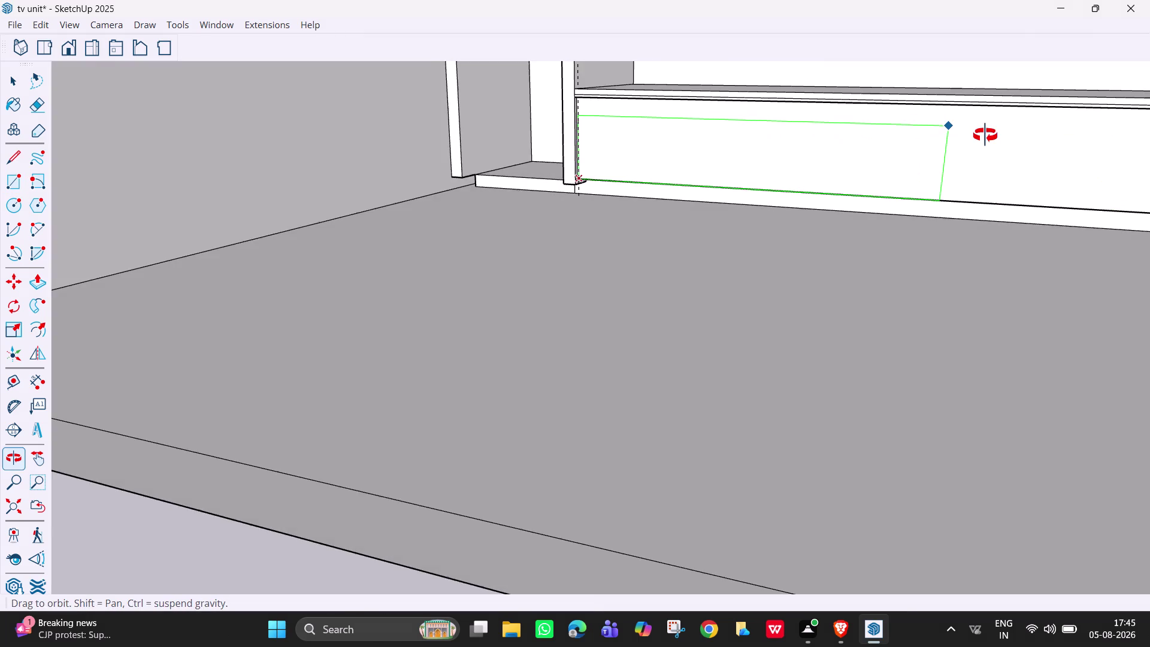
middle_drag(1056, 140, 1145, 146)
middle_drag(1082, 171, 1111, 169)
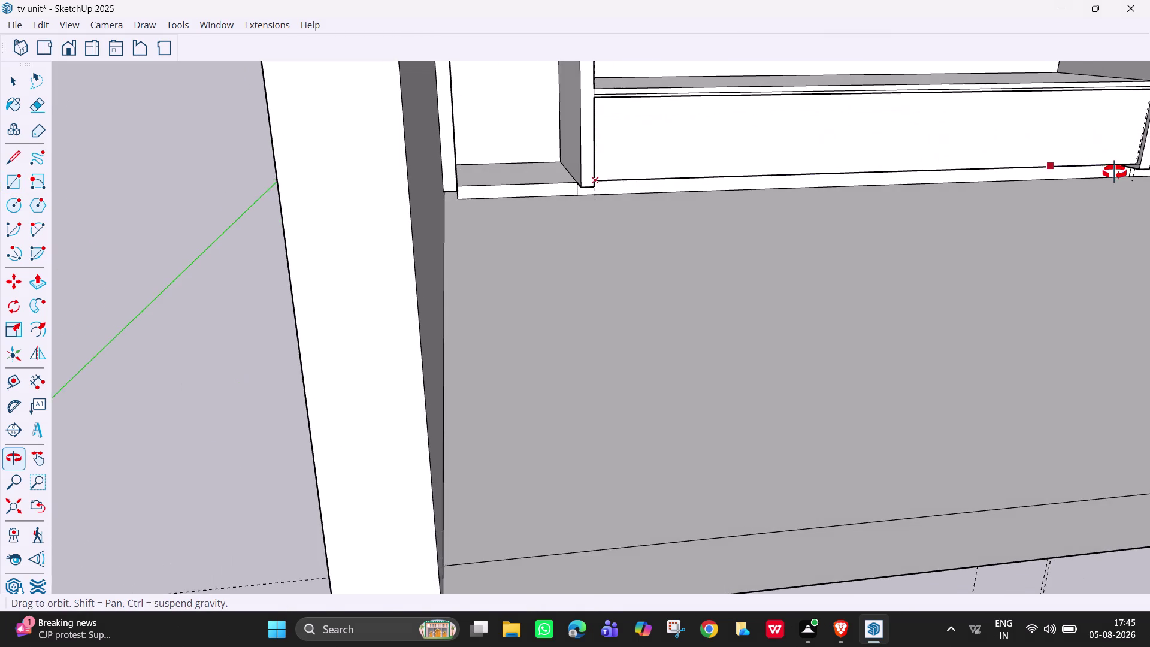
middle_drag(1112, 169, 1110, 166)
scroll(up, 3)
middle_drag(1138, 107, 1096, 116)
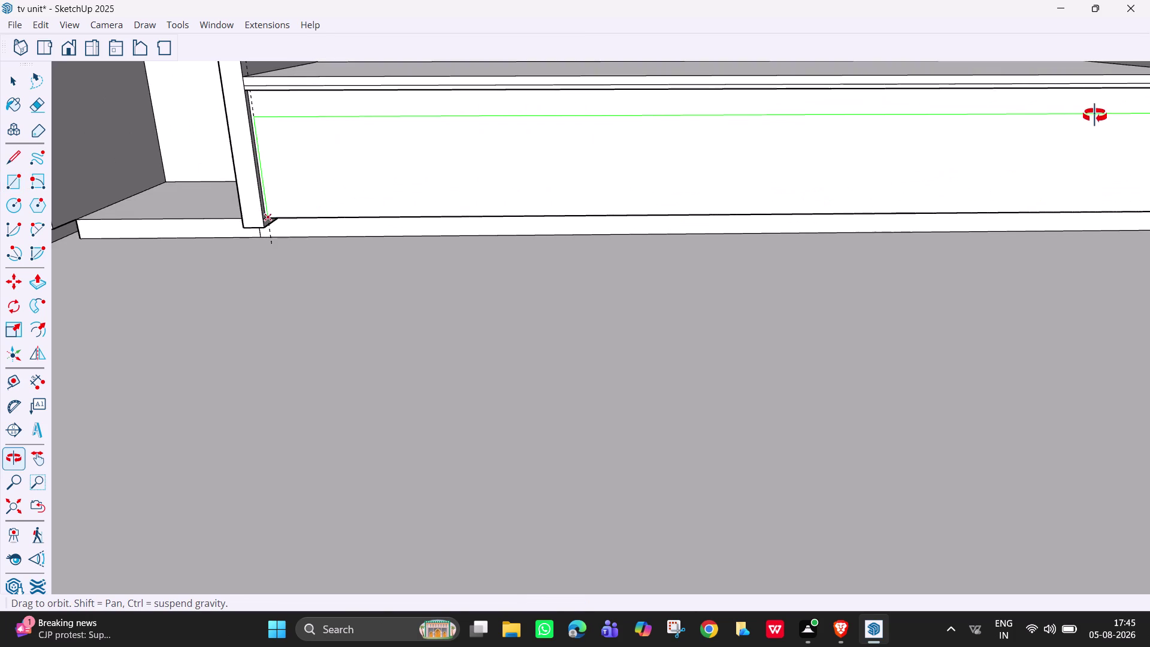
middle_drag(1095, 115, 1149, 100)
scroll(up, 3)
scroll(up, 3)
scroll(up, 3)
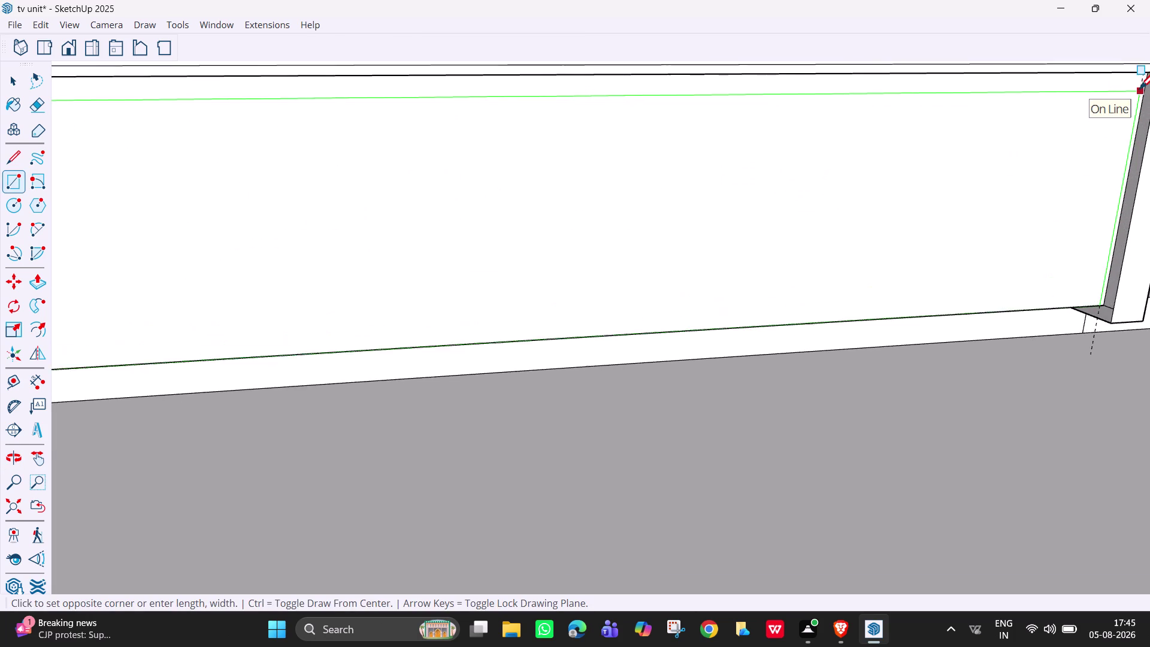
scroll(up, 3)
middle_drag(1149, 93, 1148, 85)
middle_drag(989, 104, 1070, 99)
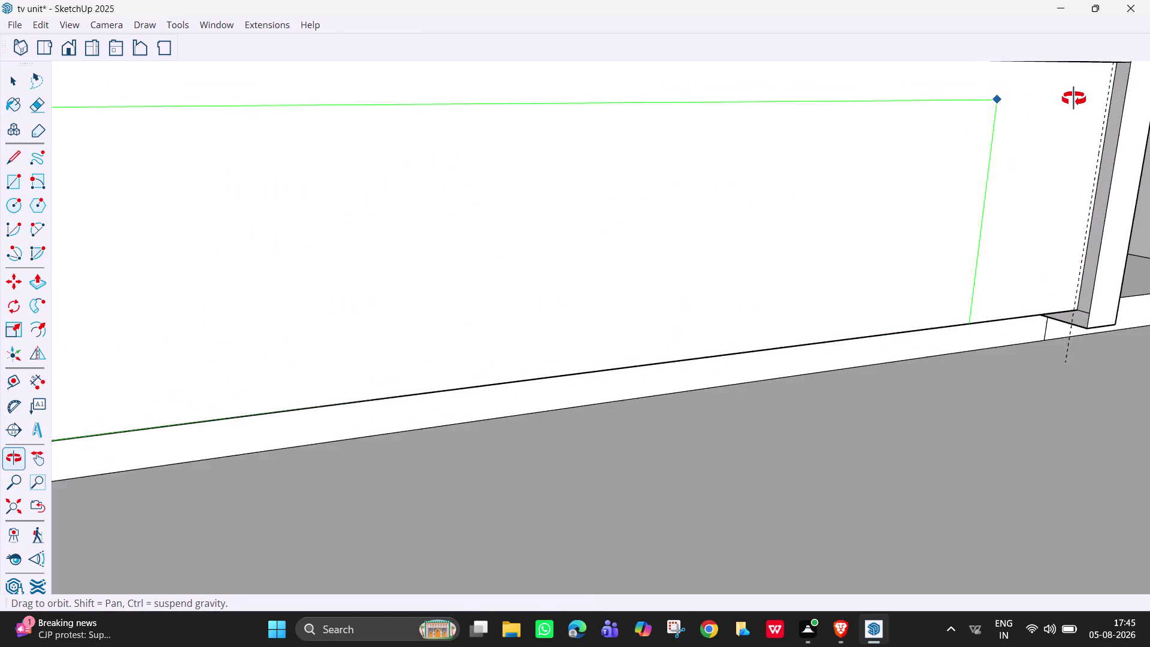
middle_drag(1071, 99, 1083, 52)
Zoom in and finish the rectangle at the top corner by the side panel.
scroll(down, 3)
middle_click(1064, 108)
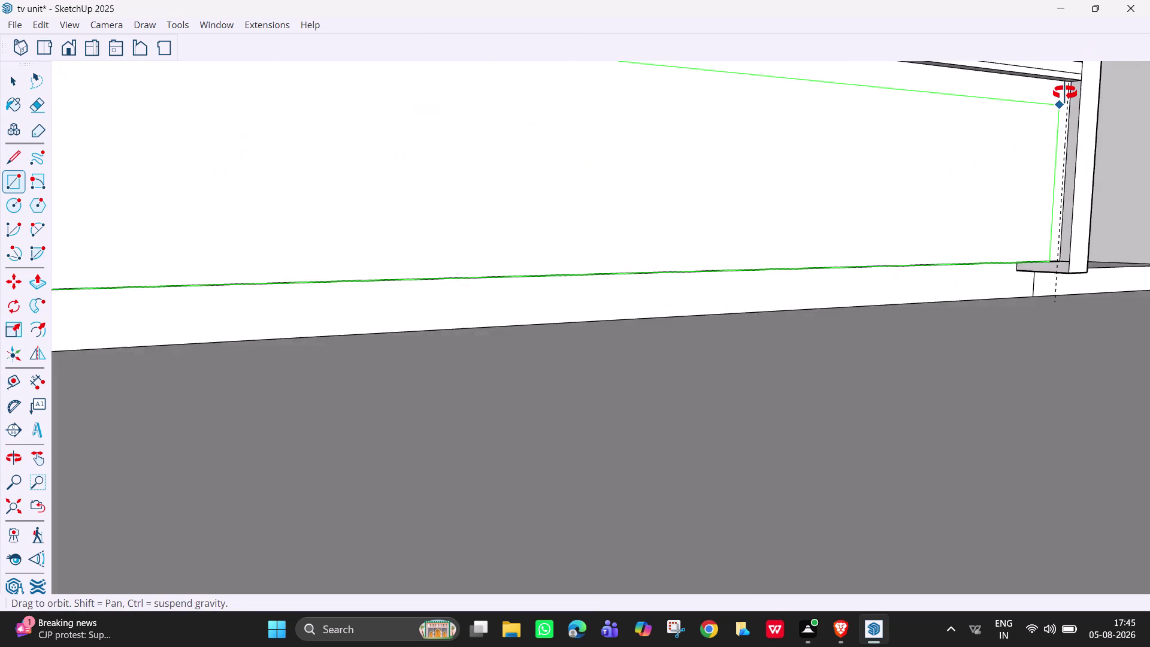
scroll(up, 3)
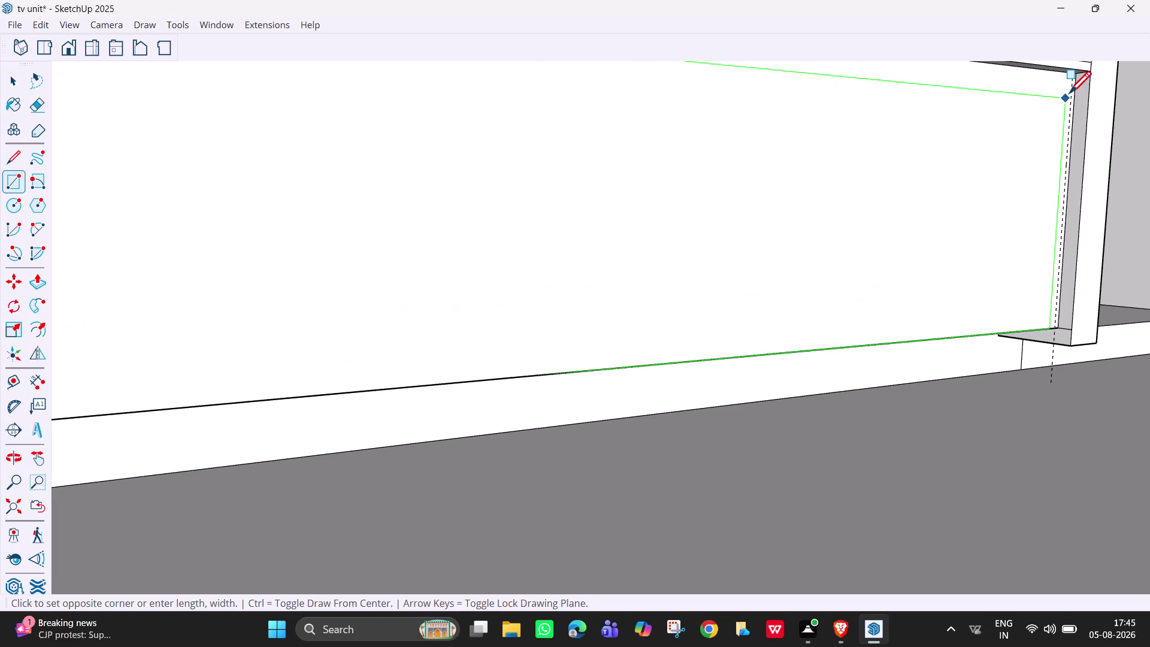
middle_drag(1081, 90, 1078, 81)
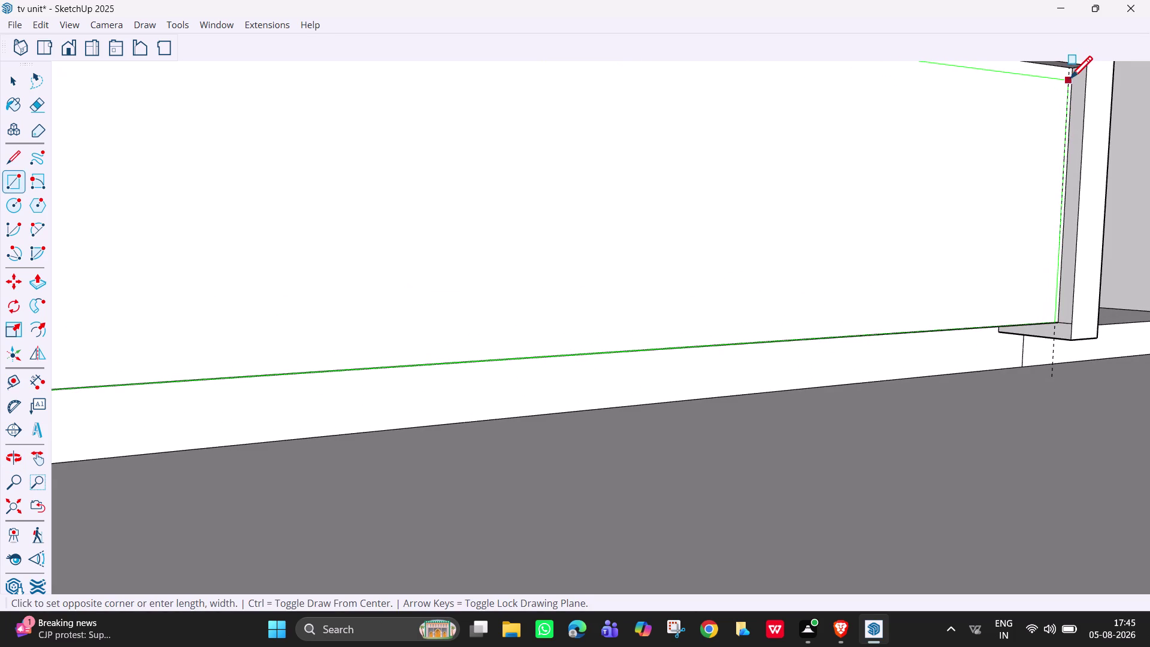
scroll(up, 3)
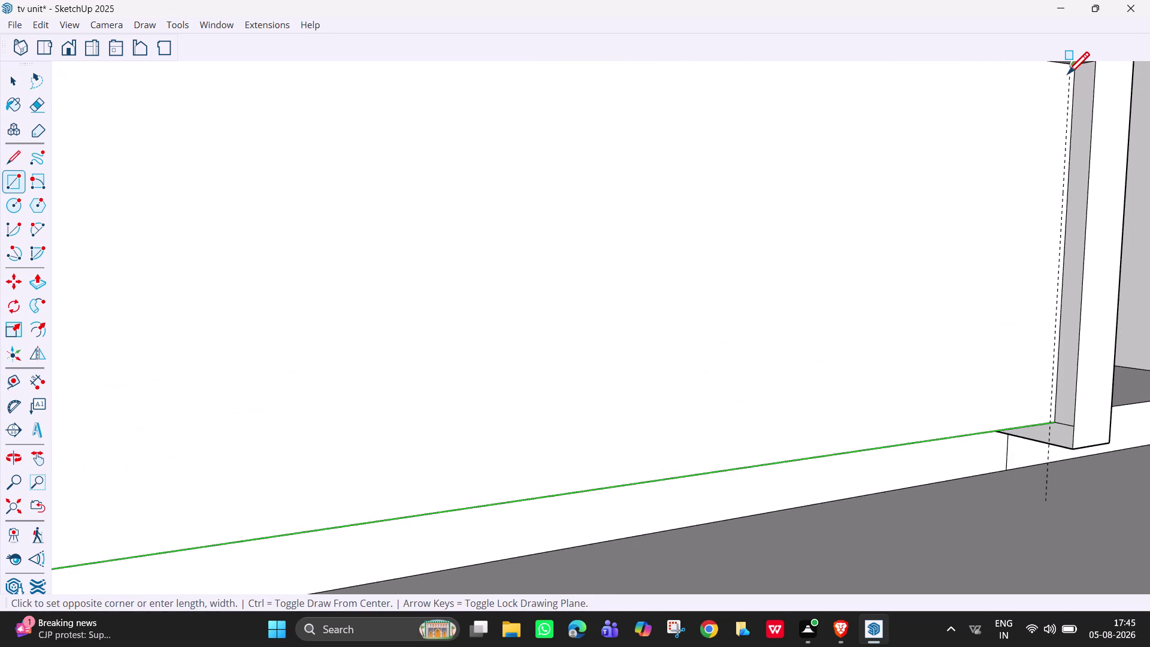
scroll(down, 3)
middle_drag(1031, 177, 1042, 131)
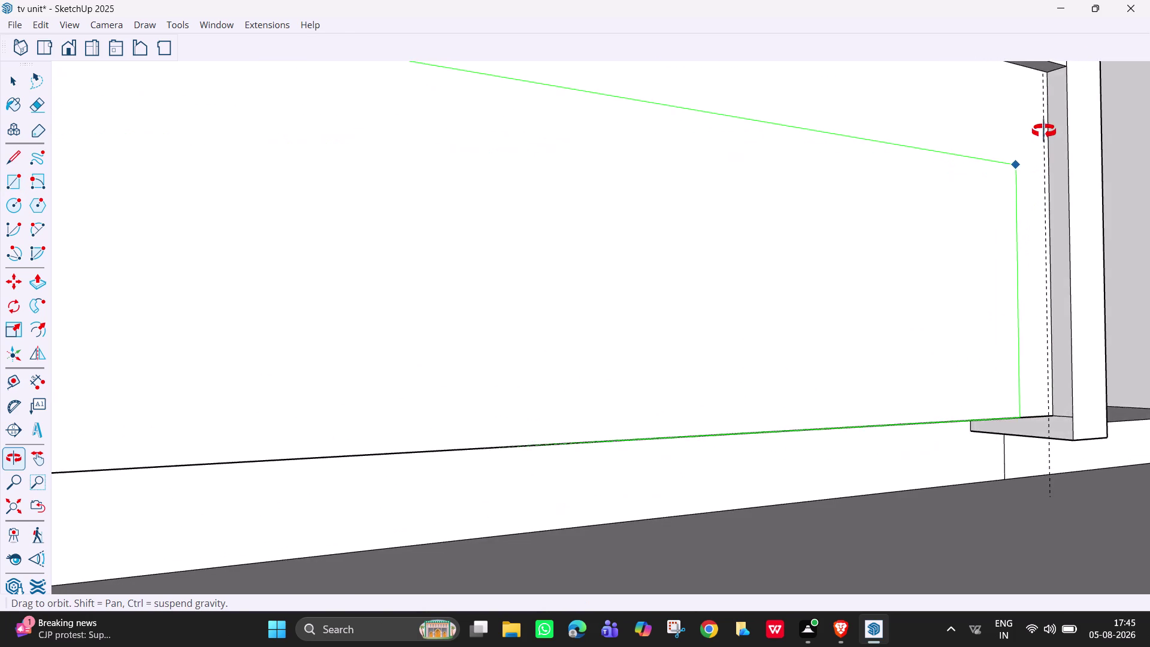
middle_drag(1042, 132, 1025, 139)
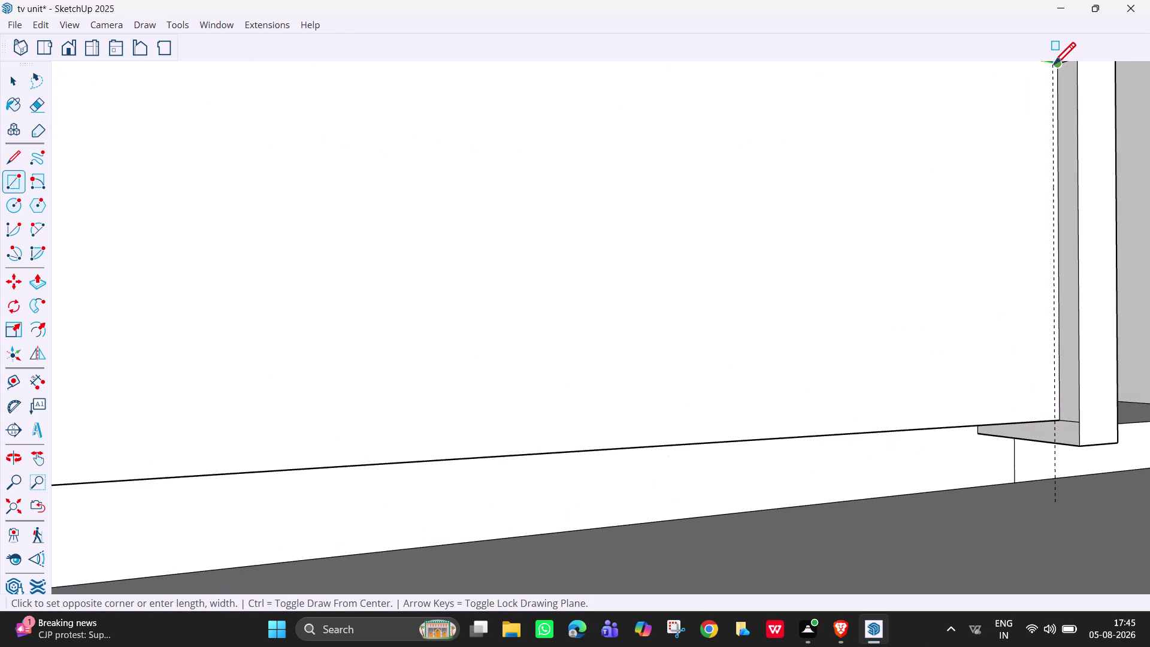
scroll(up, 3)
scroll(down, 3)
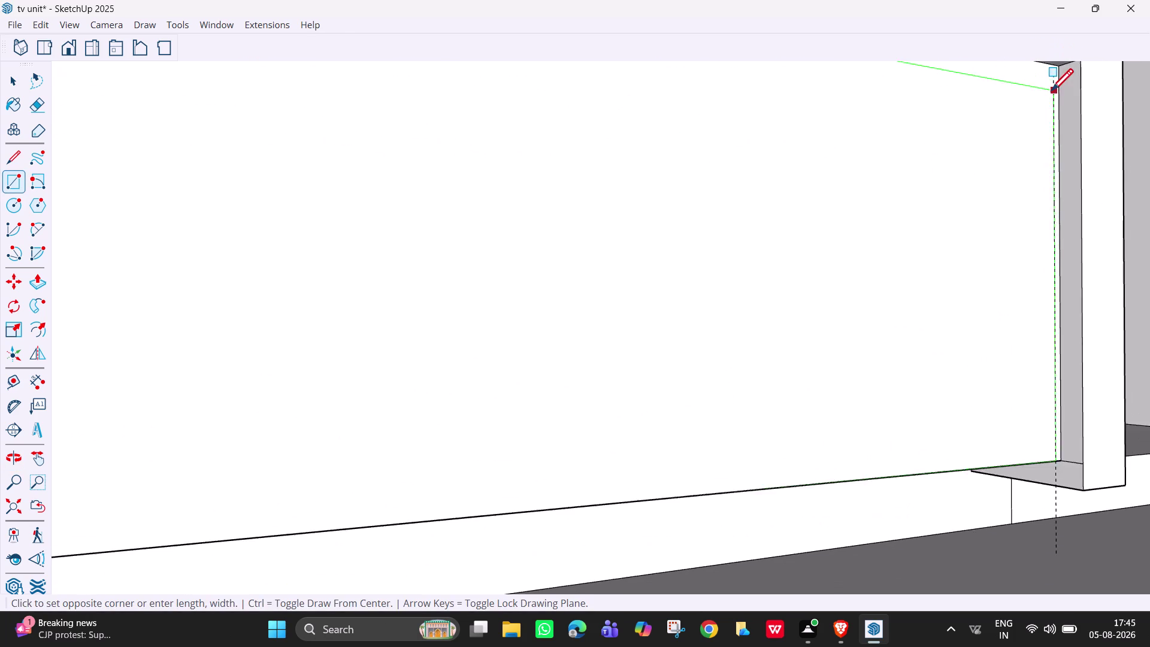
middle_drag(1050, 96, 1072, 138)
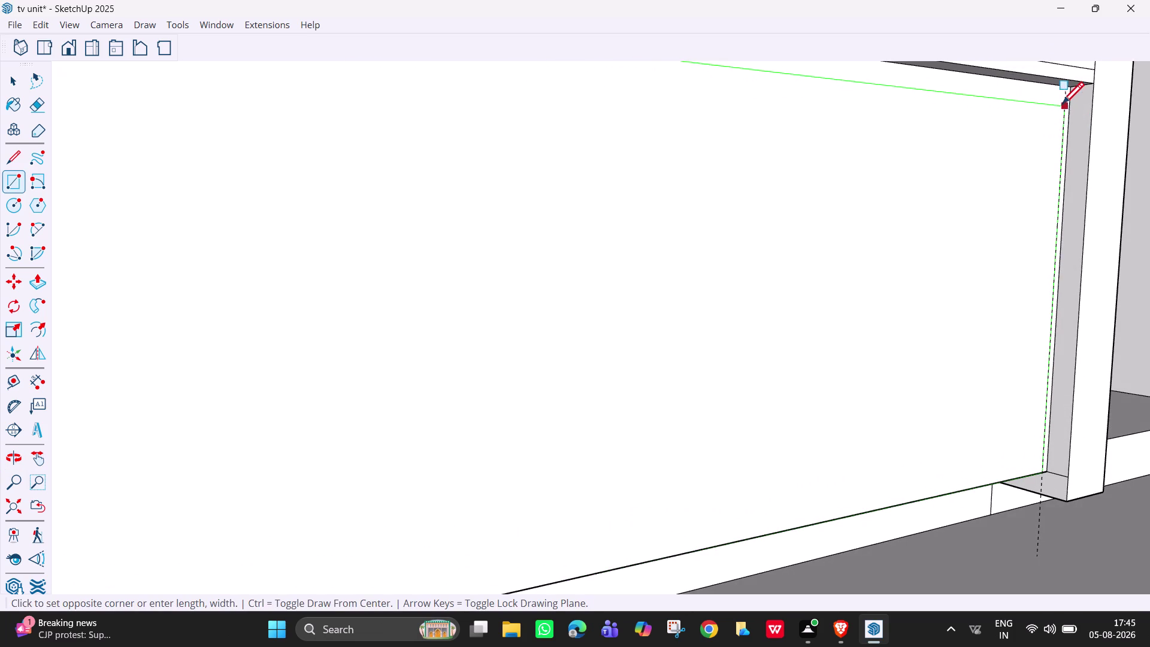
scroll(up, 3)
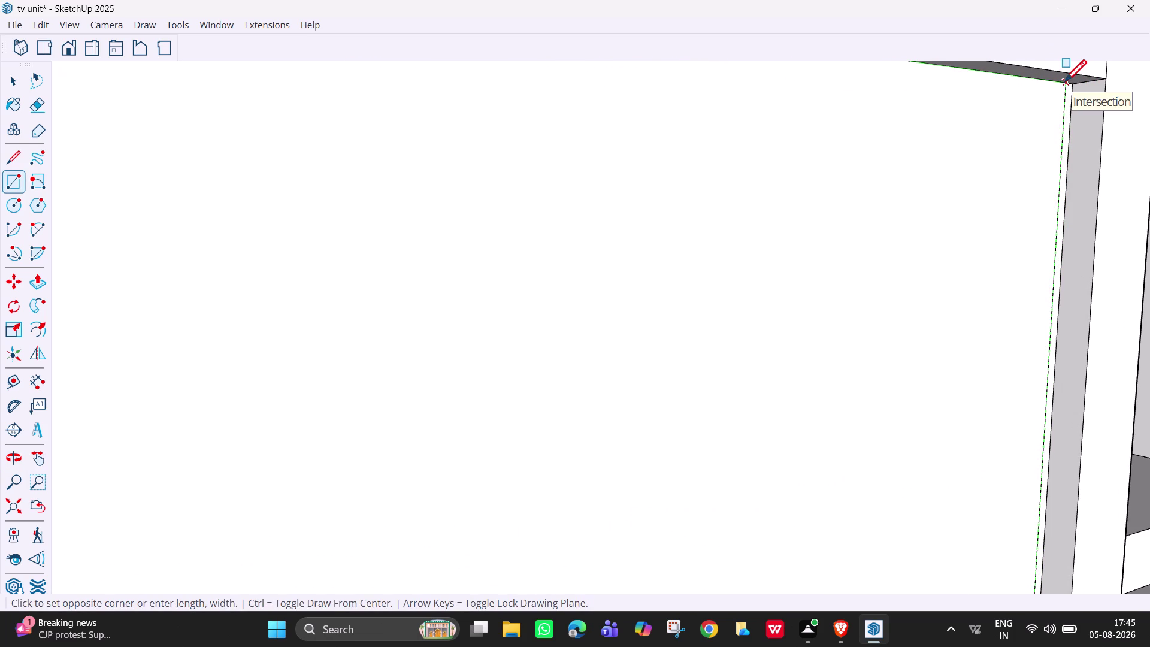
click(1064, 84)
scroll(down, 3)
Zoom out and orbit to see the whole drawer front face straight-on.
scroll(down, 3)
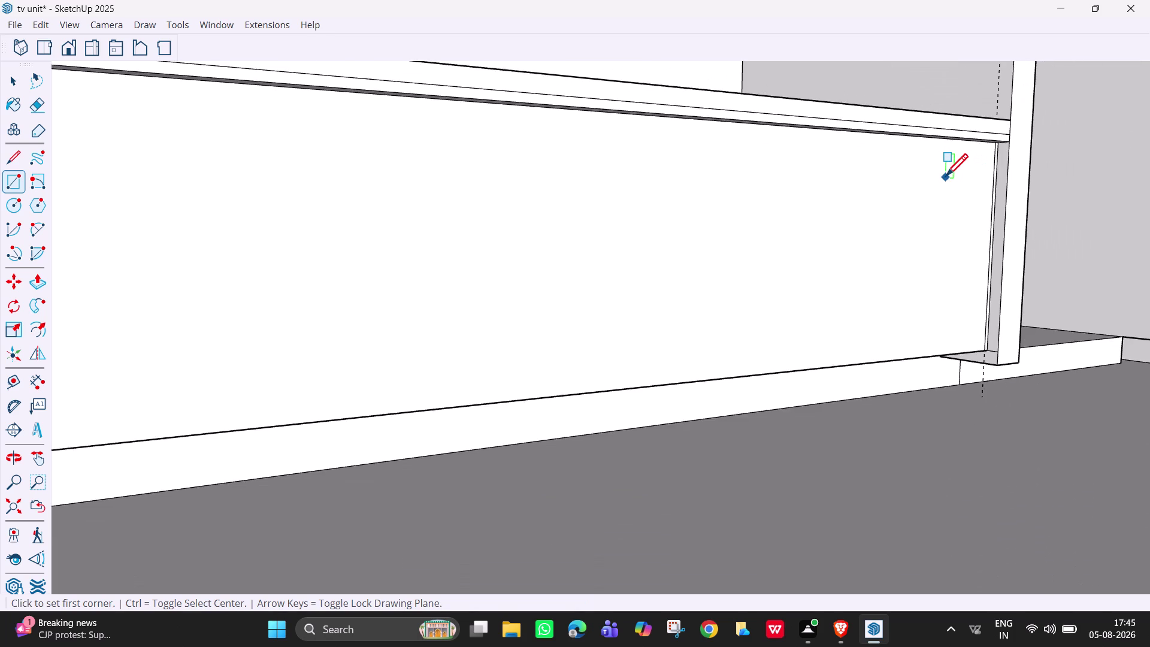
scroll(down, 3)
scroll(down, 3)
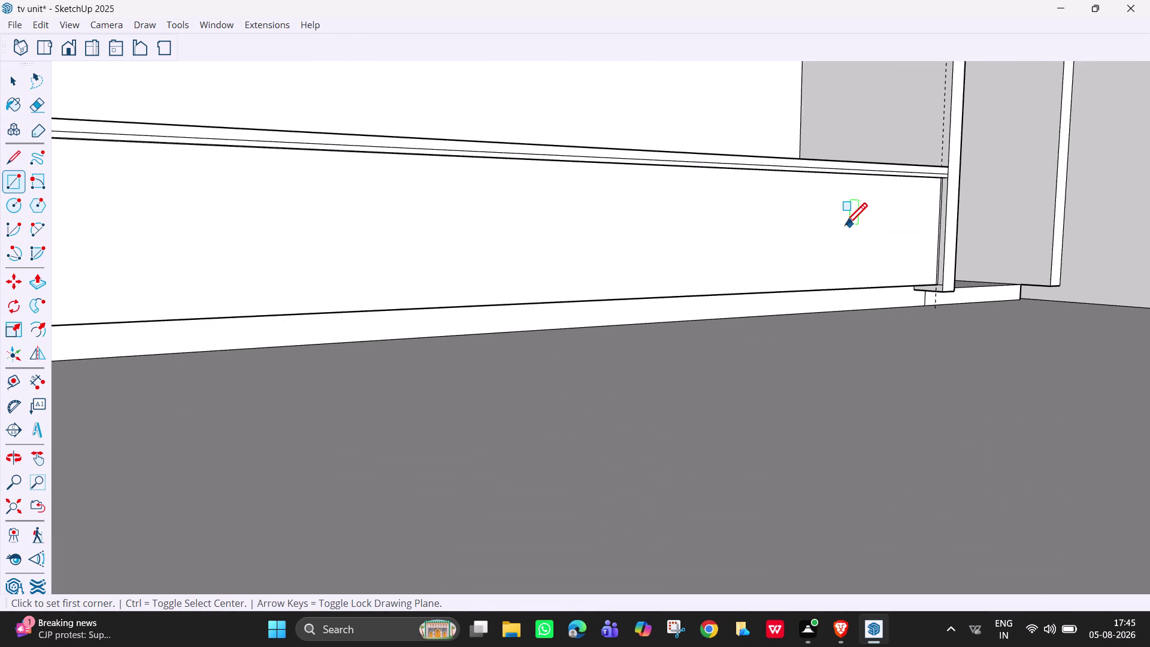
scroll(down, 3)
middle_drag(845, 227, 692, 257)
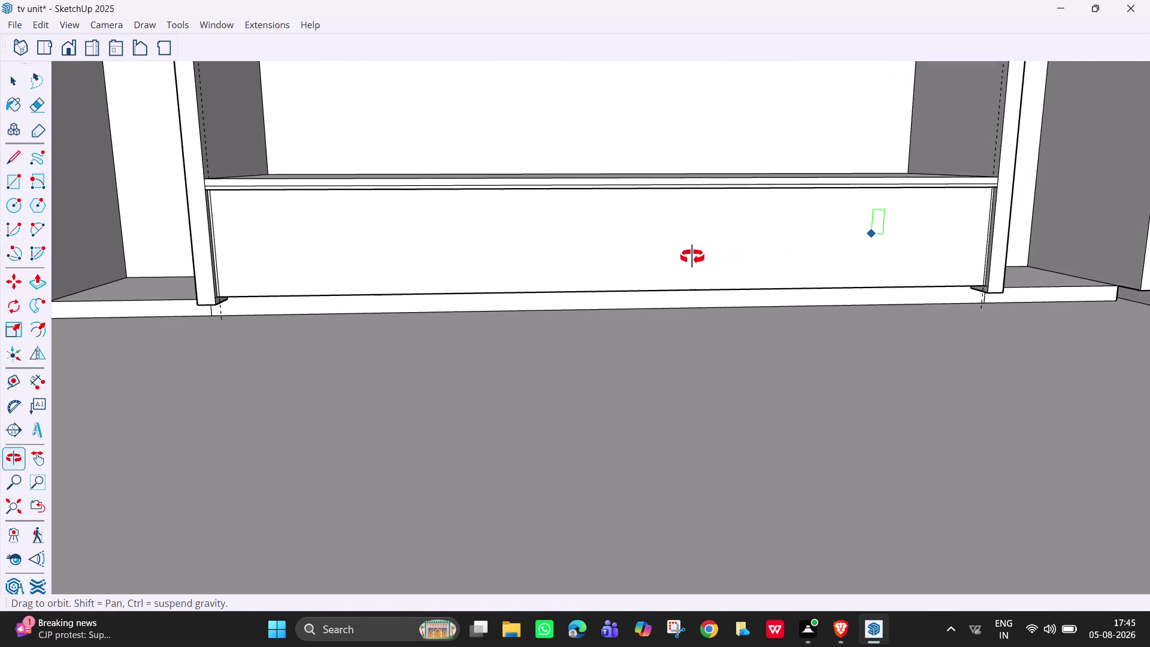
middle_drag(692, 257, 688, 258)
middle_drag(714, 243, 697, 242)
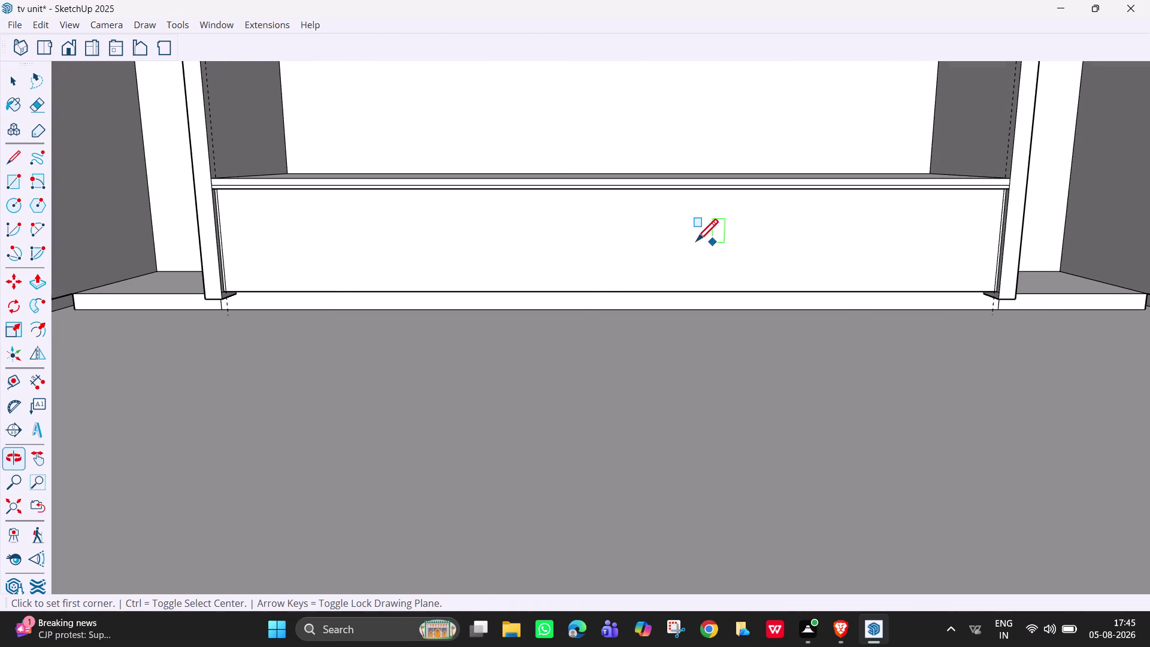
Try Push/Pull on the drawer front face, then cancel and retry.
key(p)
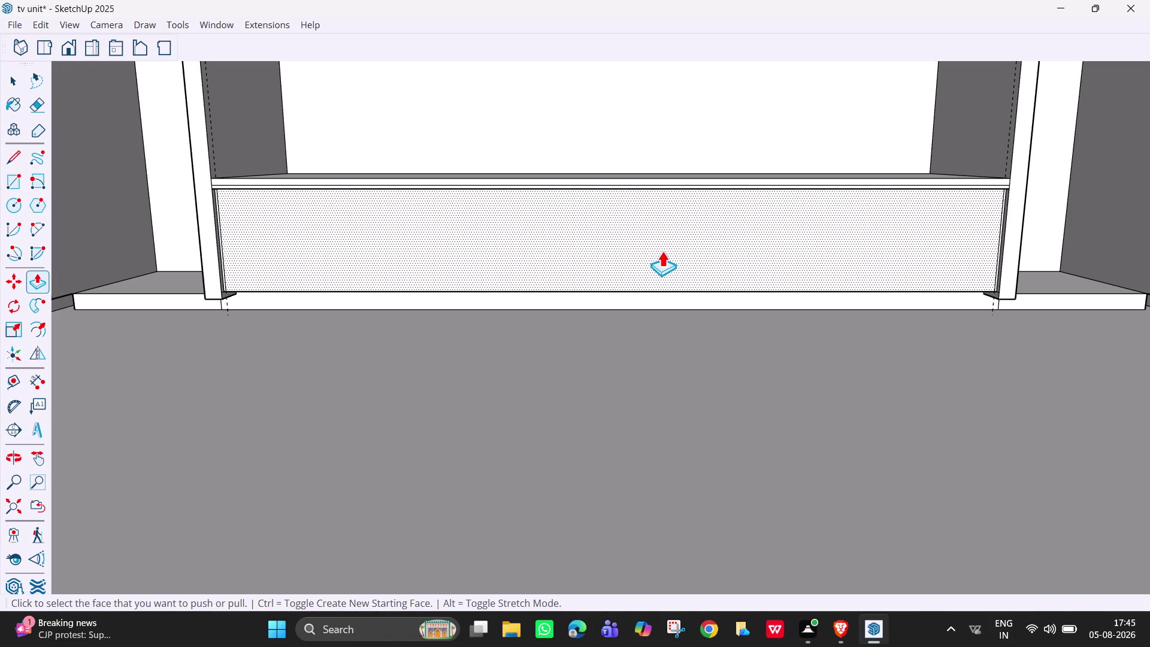
click(662, 250)
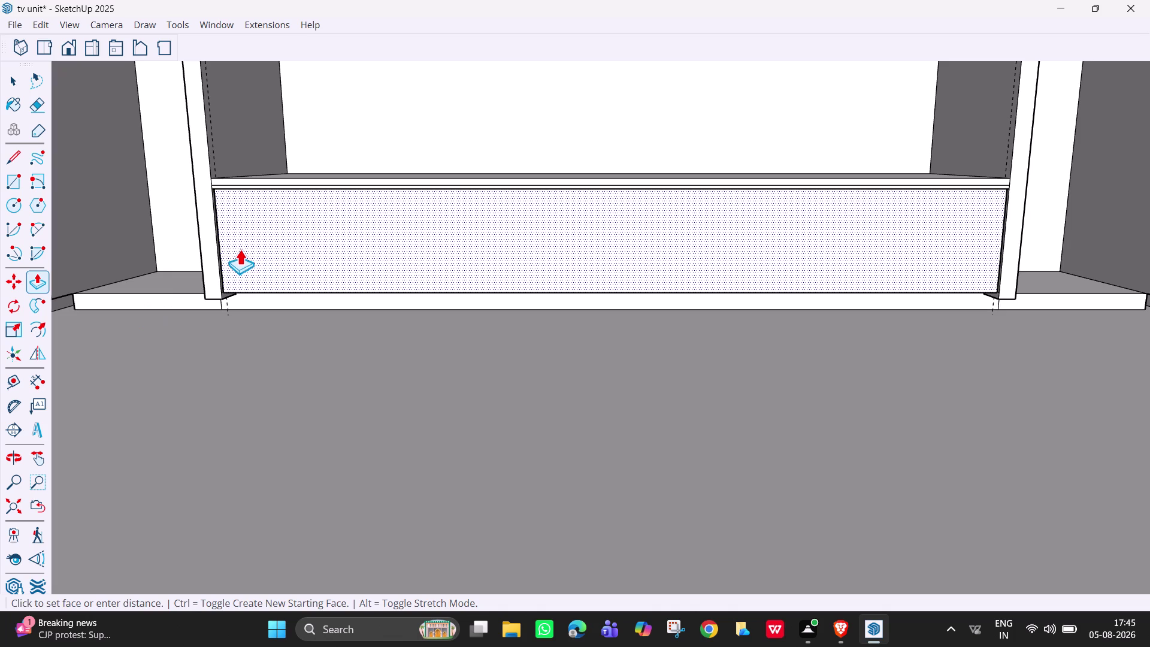
middle_drag(240, 248, 154, 311)
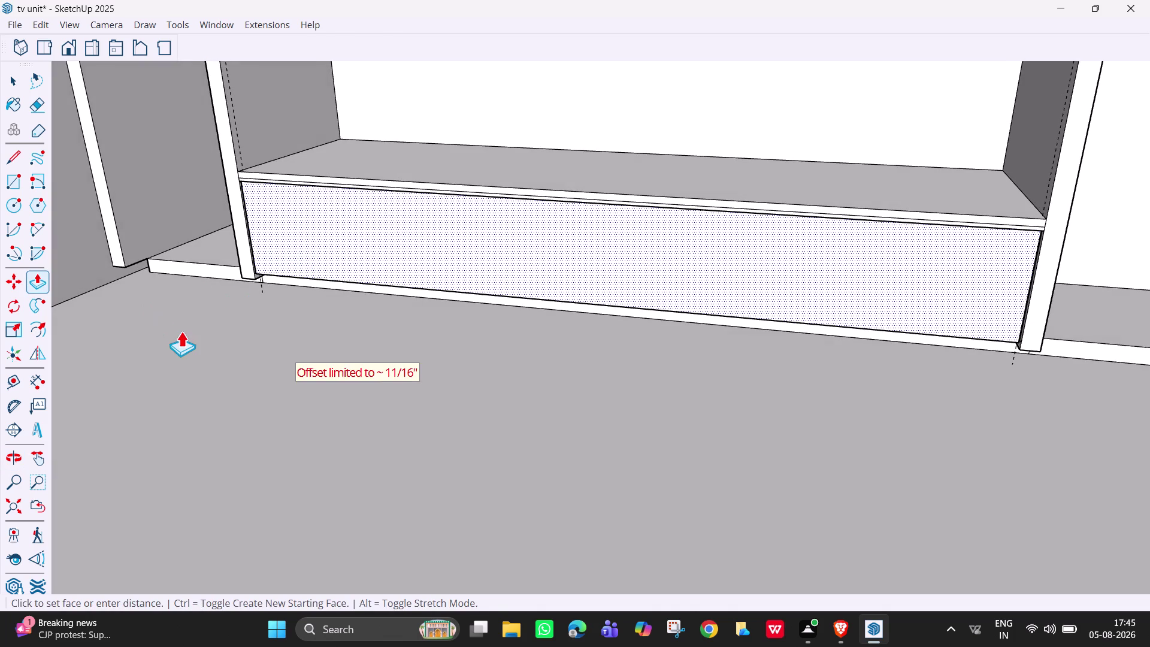
key(space)
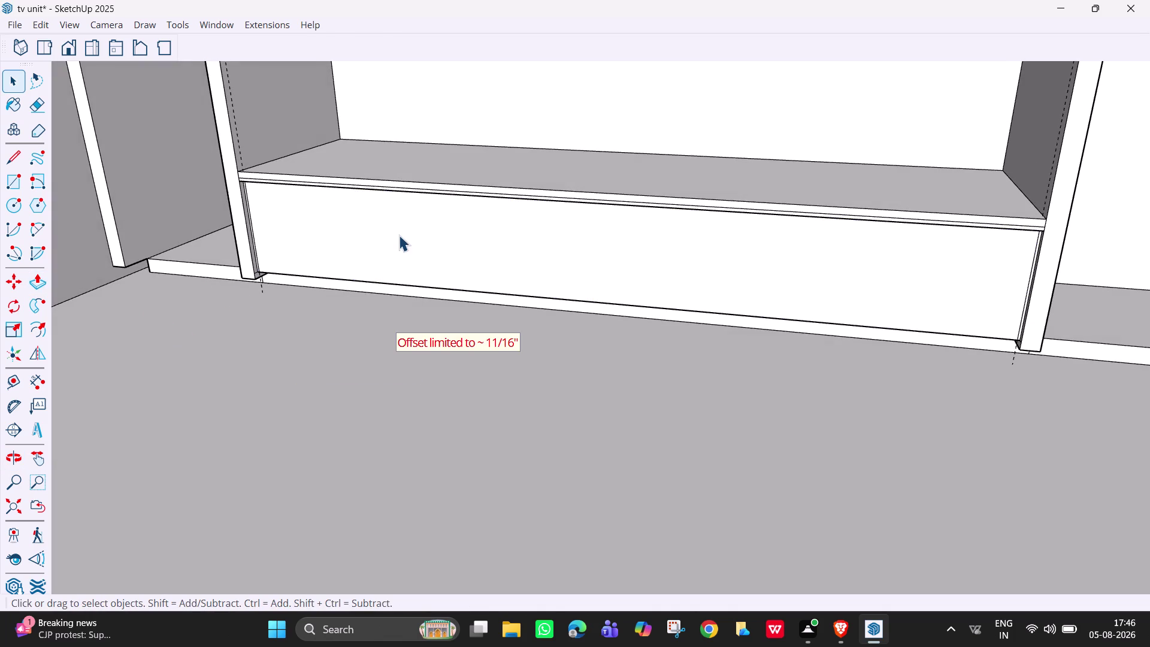
key(p)
drag(409, 250, 404, 255)
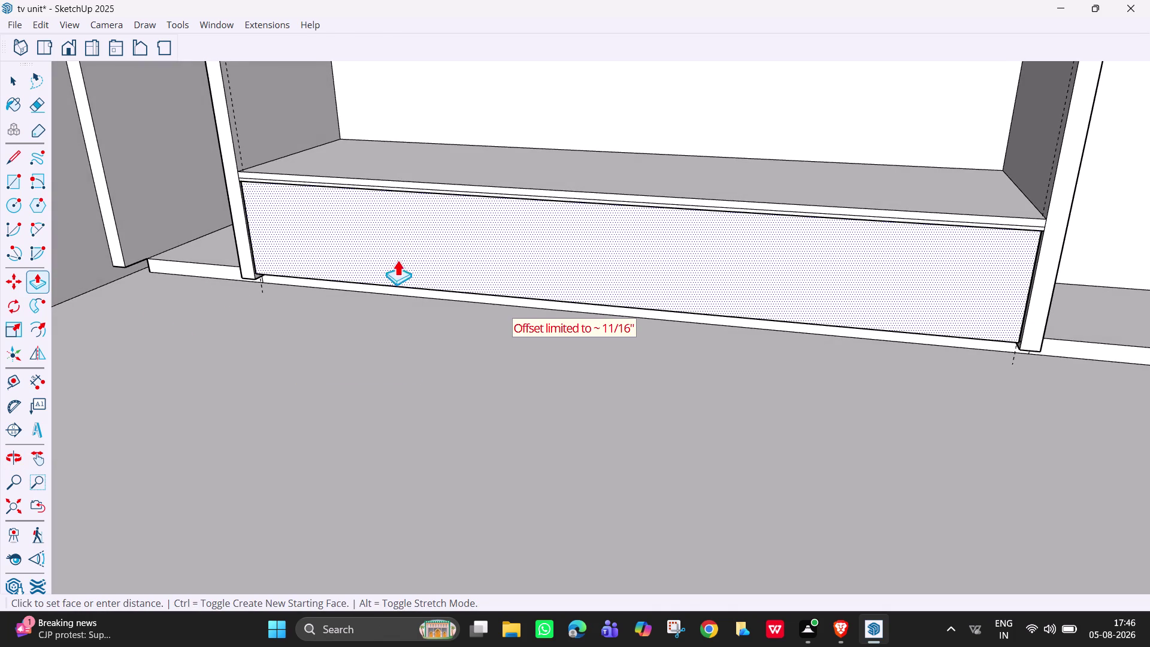
drag(403, 255, 365, 284)
Pull the drawer front face outward to an 18mm thickness.
click(355, 282)
key(space)
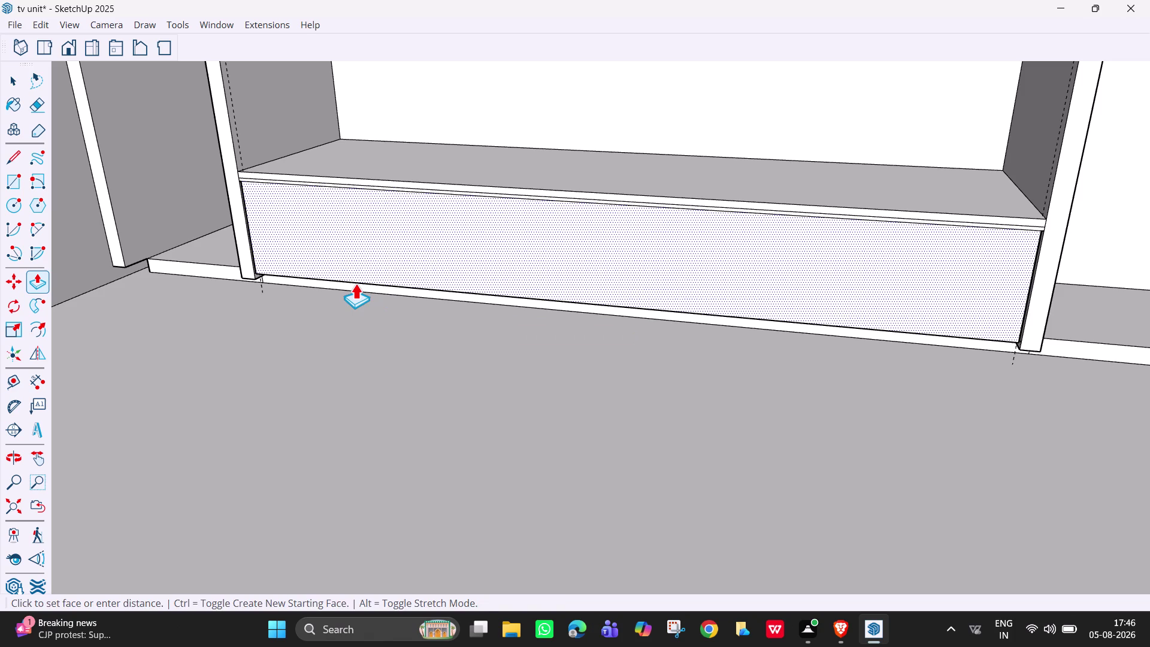
key(p)
click(368, 241)
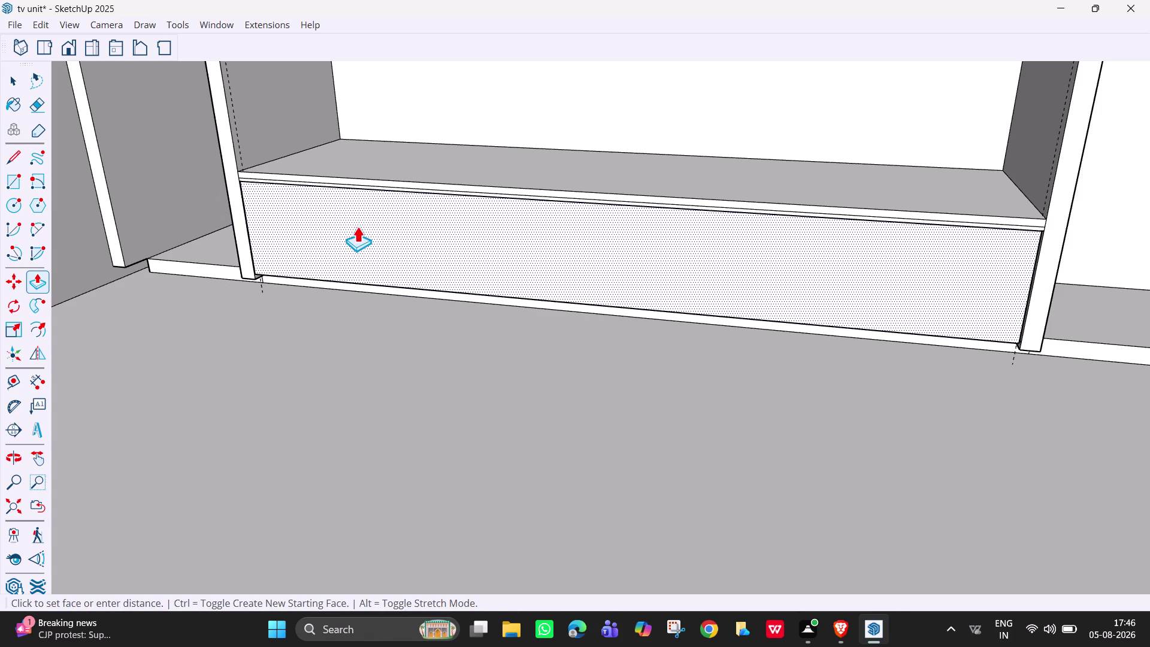
text(18mm)
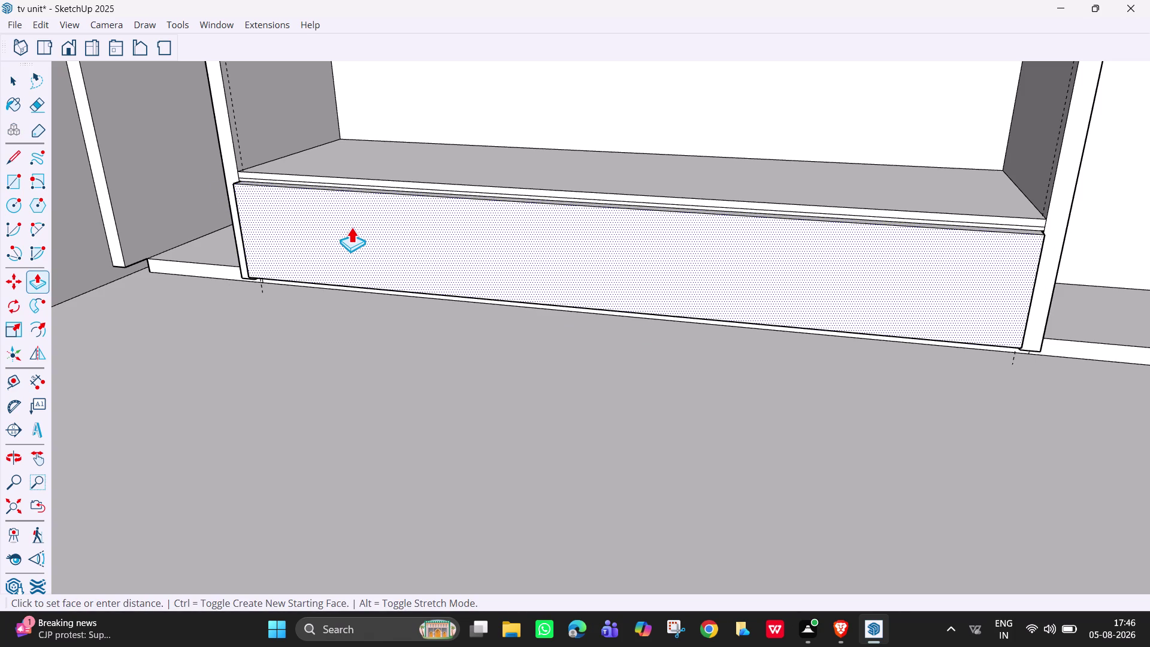
key(Return)
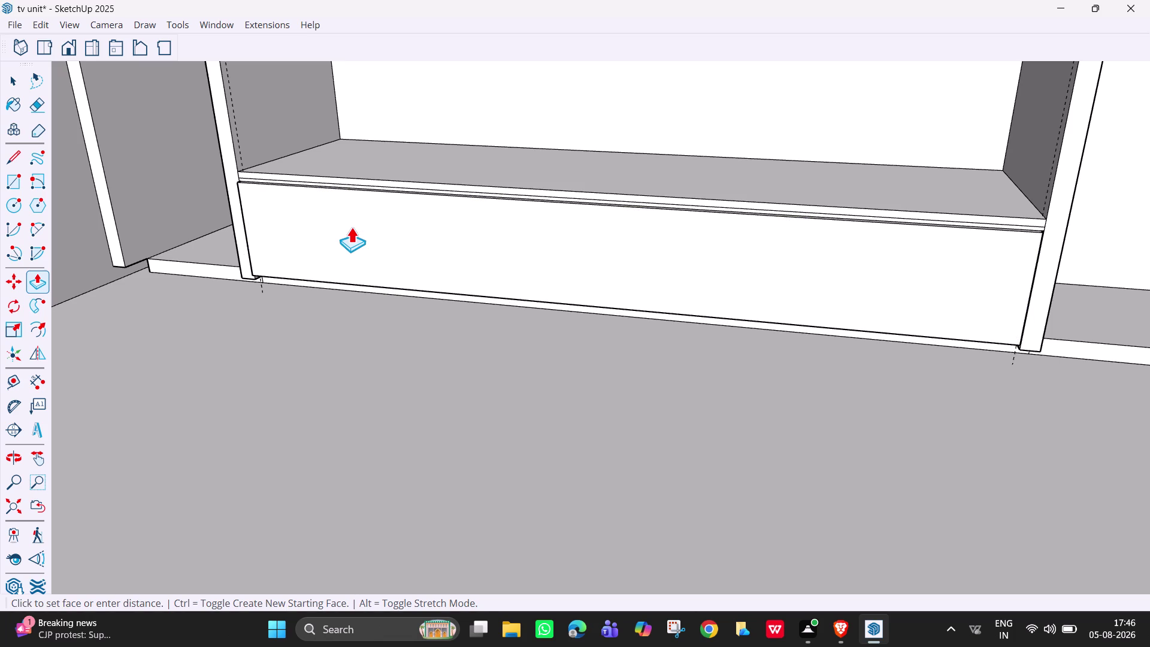
scroll(up, 3)
middle_drag(240, 160, 412, 160)
scroll(up, 3)
middle_drag(162, 266, 195, 260)
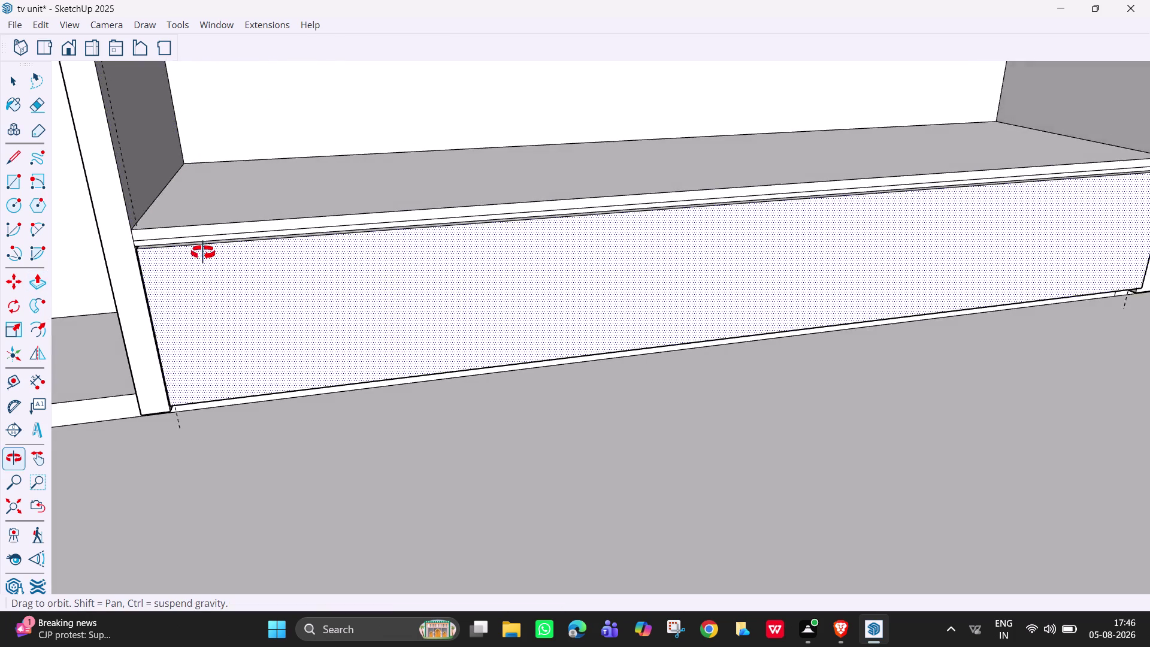
middle_drag(195, 260, 320, 260)
scroll(up, 3)
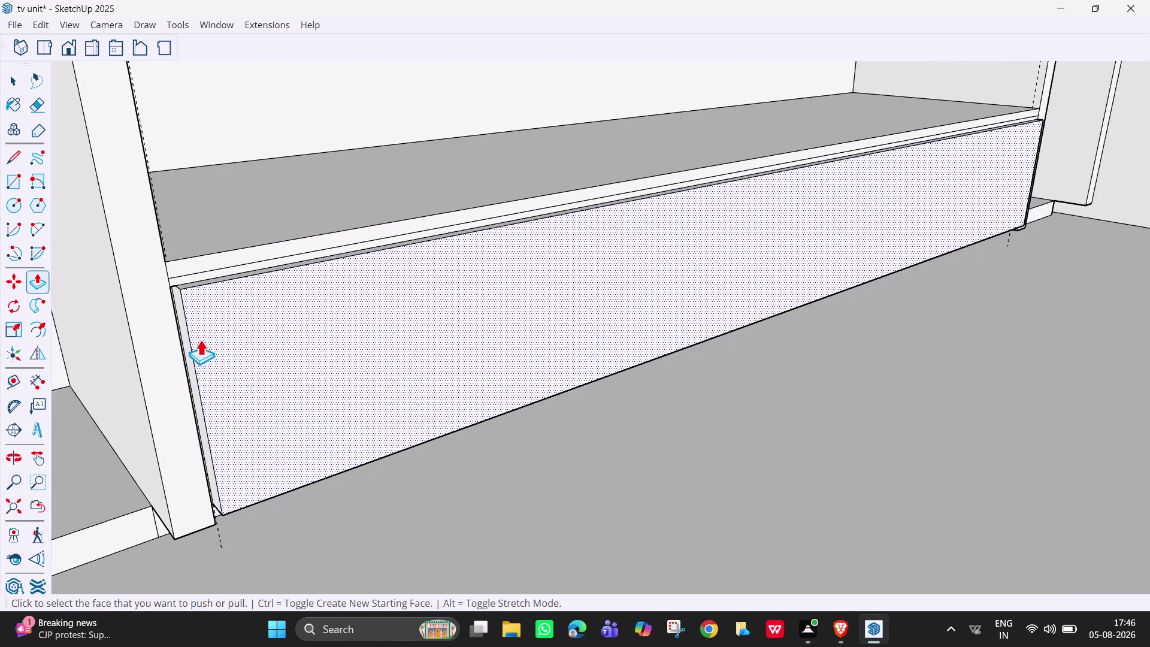
middle_drag(200, 339, 144, 402)
scroll(up, 3)
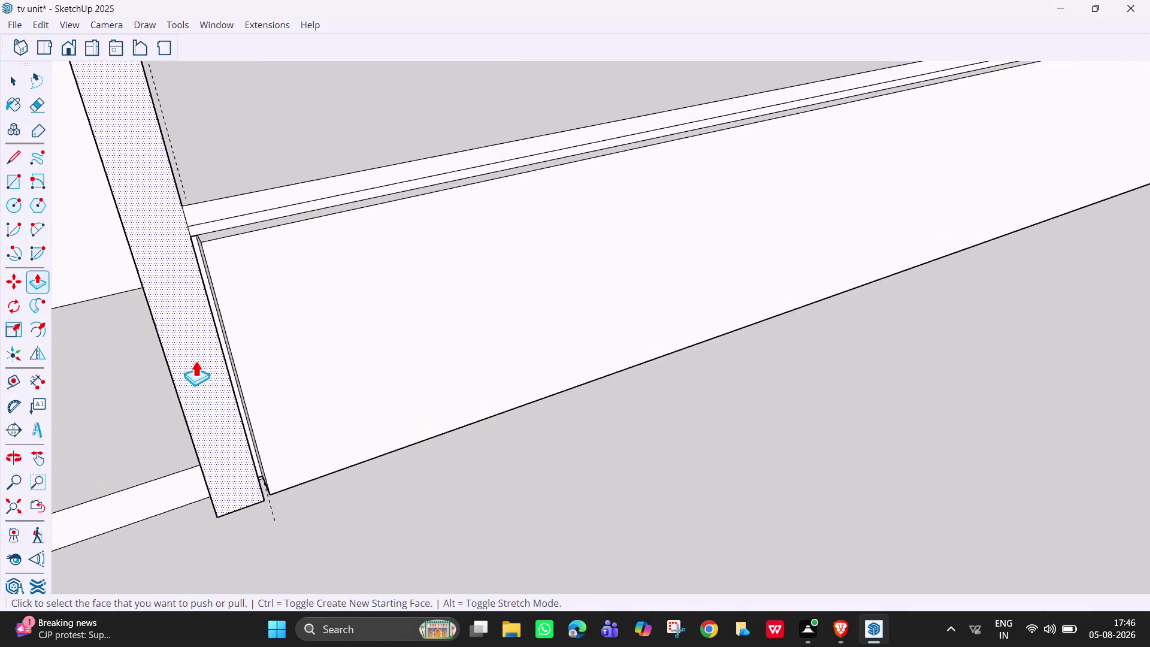
middle_drag(270, 377, 211, 292)
click(265, 312)
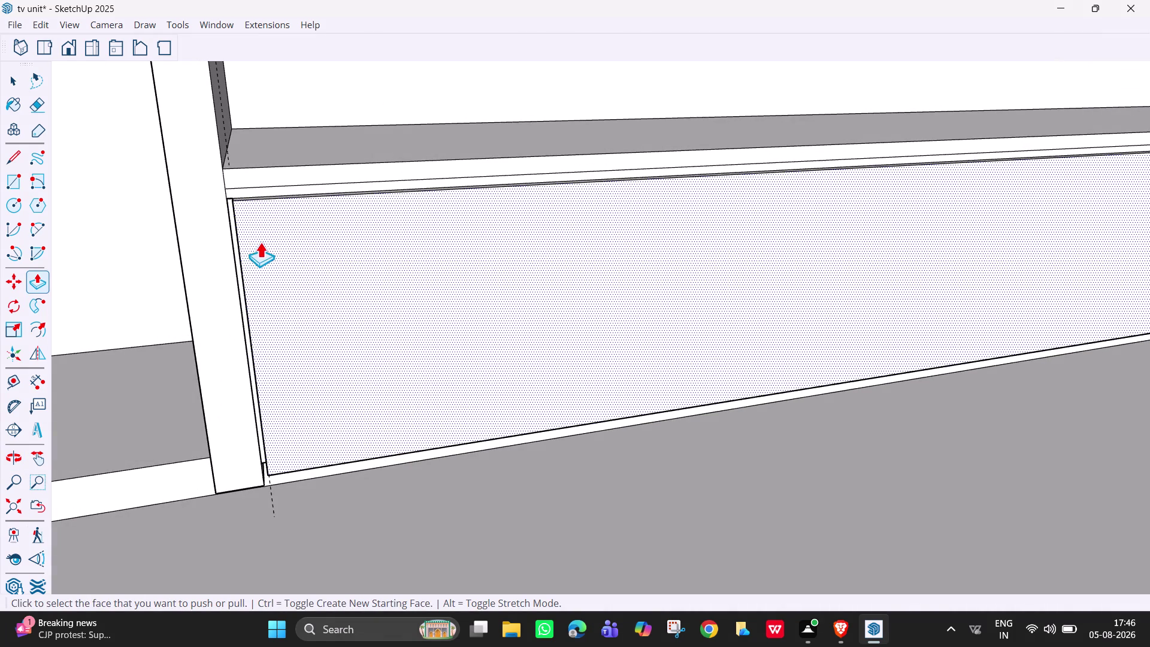
drag(272, 238, 261, 224)
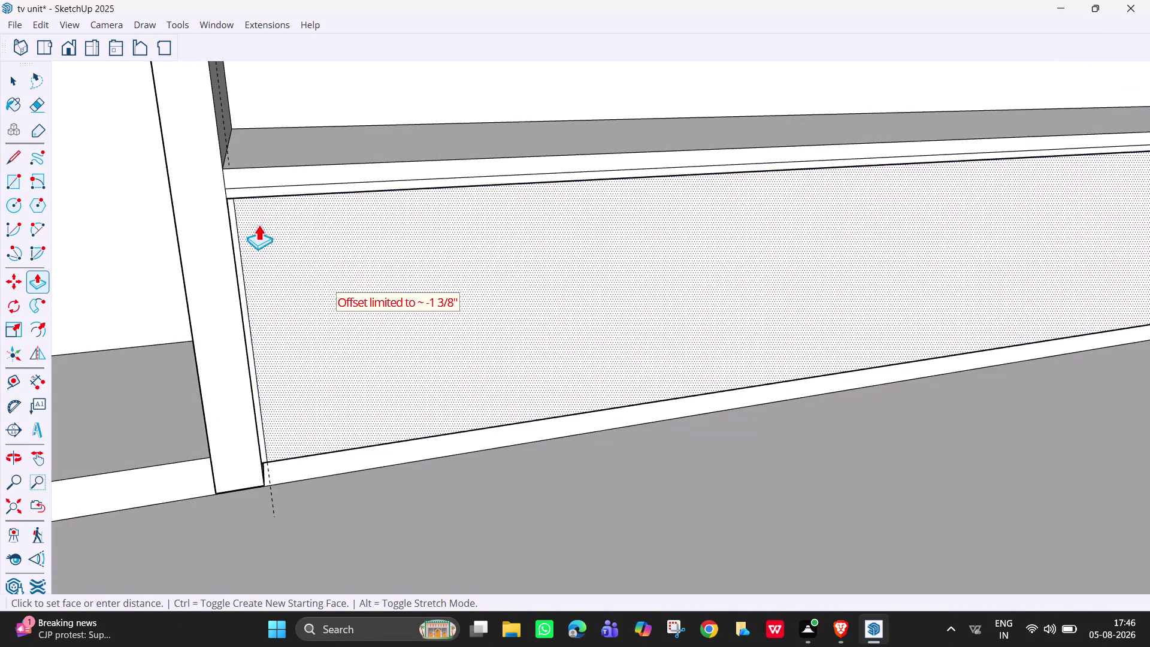
drag(261, 224, 226, 228)
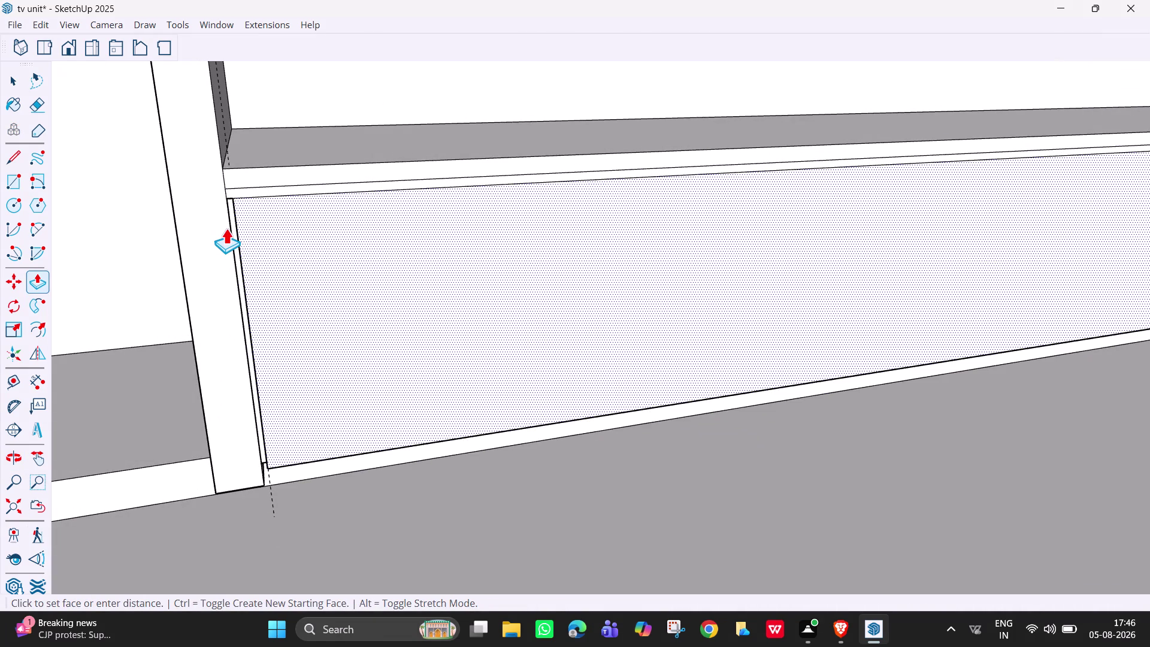
scroll(down, 3)
middle_drag(265, 215, 255, 326)
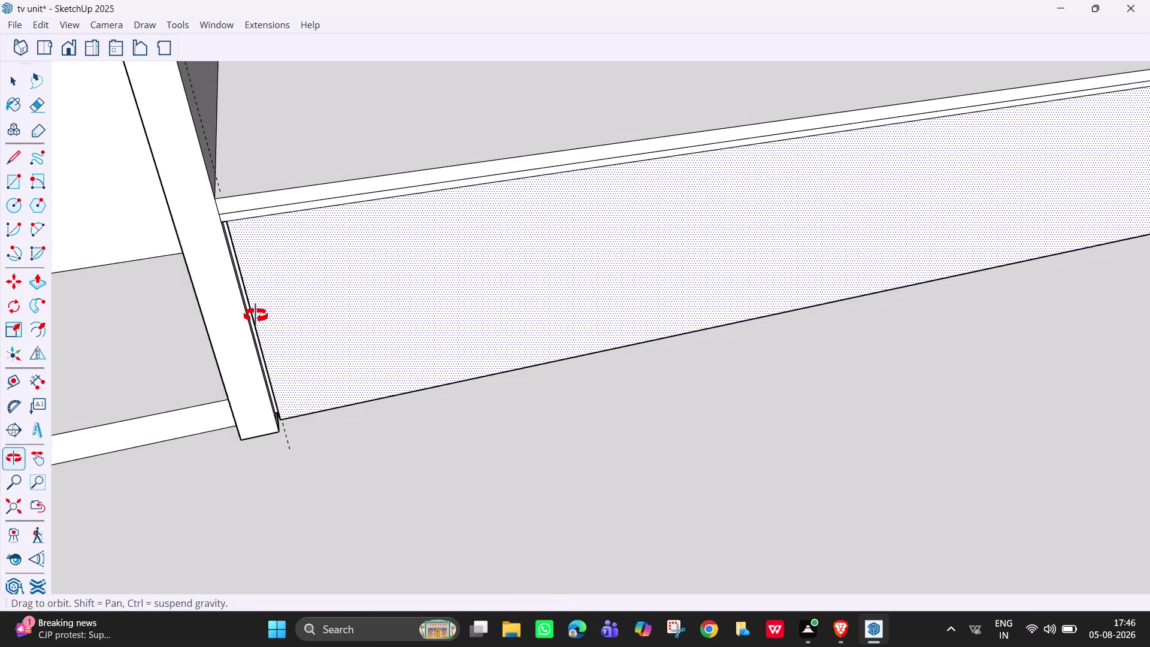
middle_drag(254, 325, 221, 253)
key(space)
middle_drag(258, 267, 195, 241)
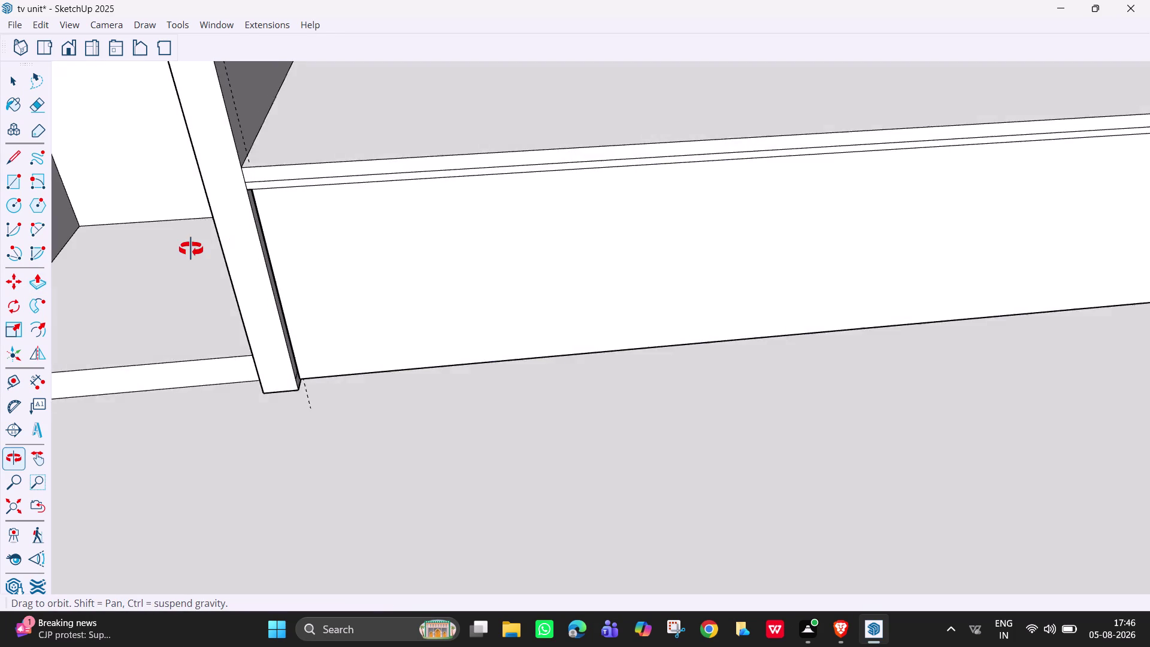
middle_drag(195, 242, 151, 208)
middle_drag(317, 231, 228, 229)
Push/pull the bottom drawer front face outward by 18 mm.
click(313, 172)
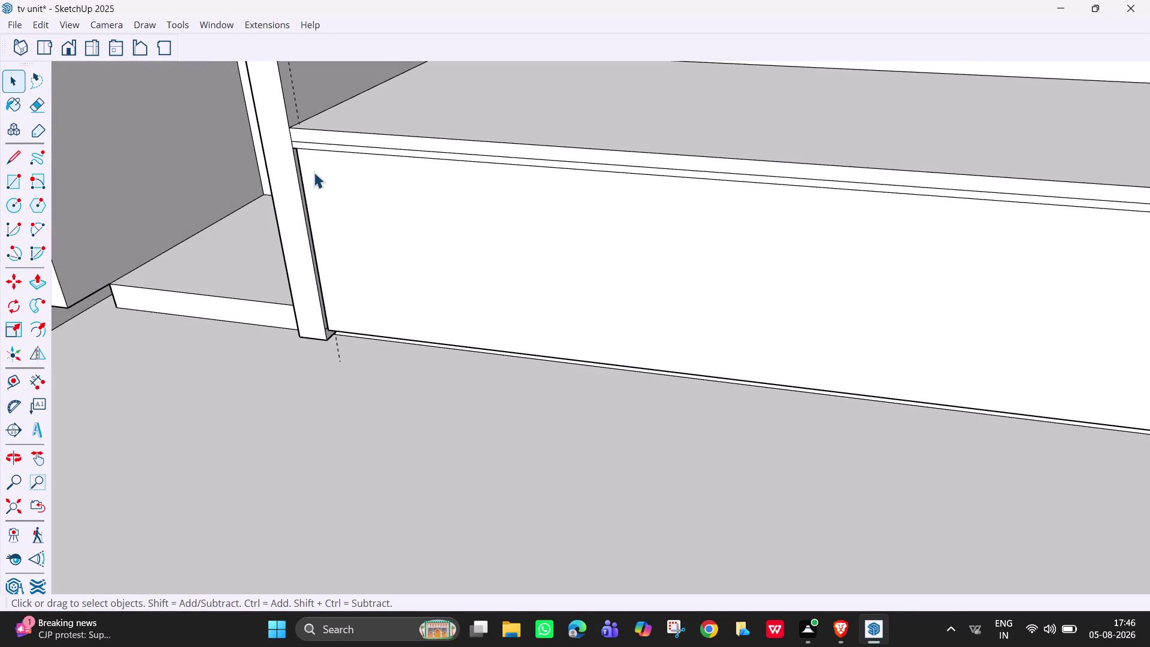
key(p)
drag(338, 175, 306, 157)
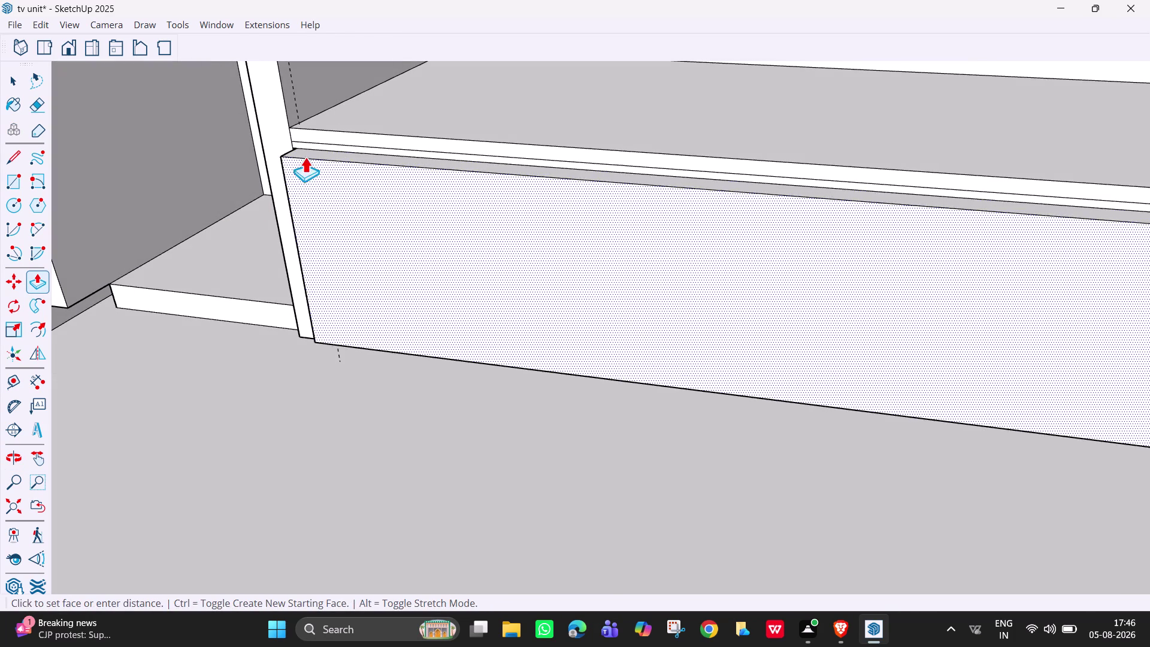
drag(307, 157, 318, 160)
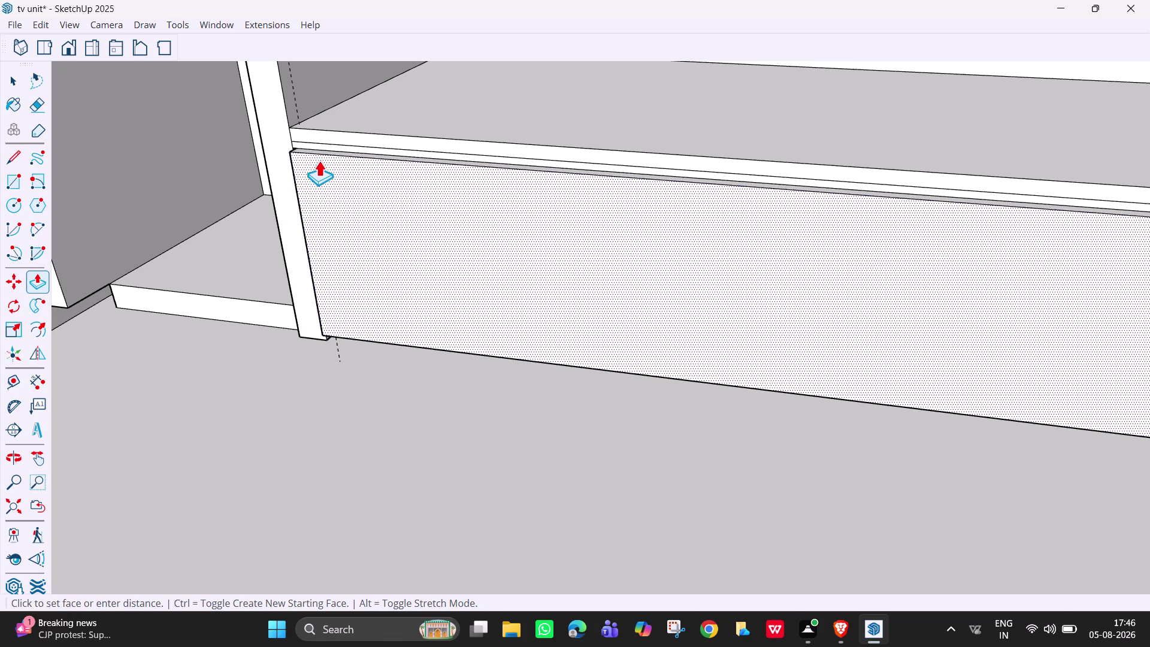
drag(319, 160, 331, 161)
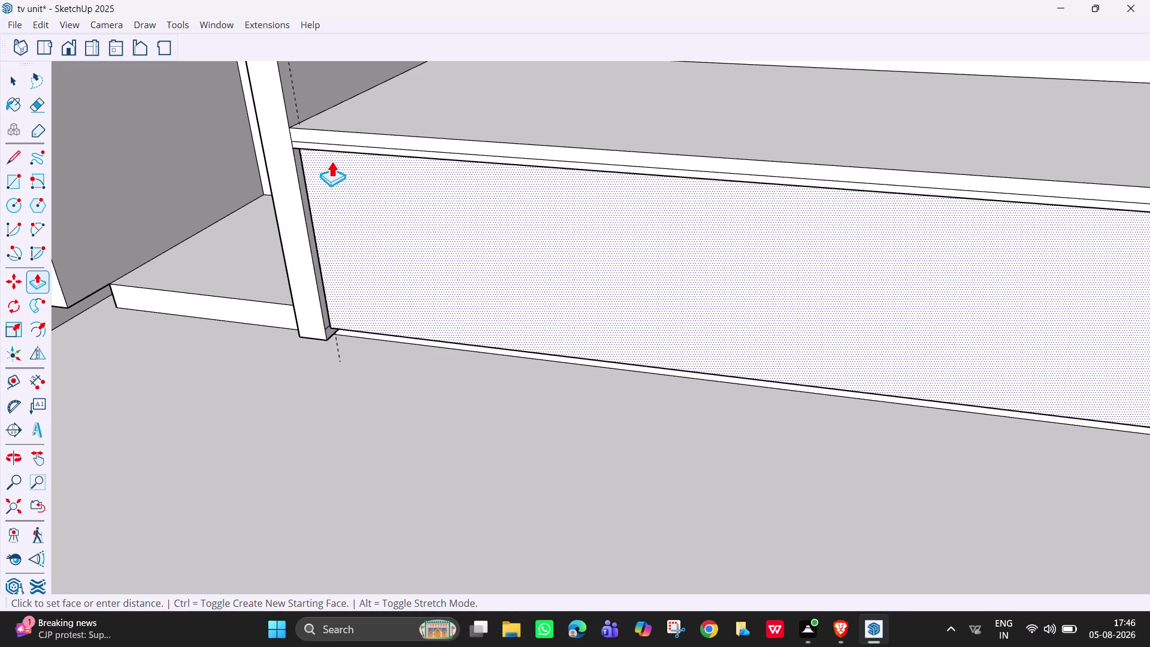
drag(331, 160, 329, 164)
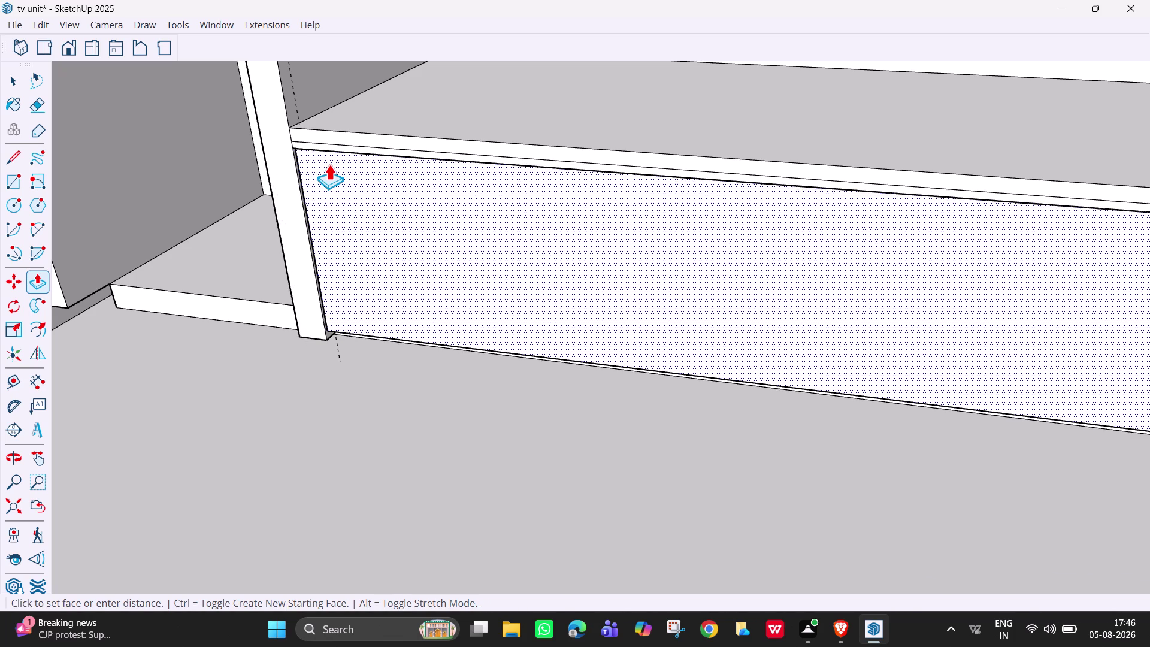
drag(329, 163, 326, 163)
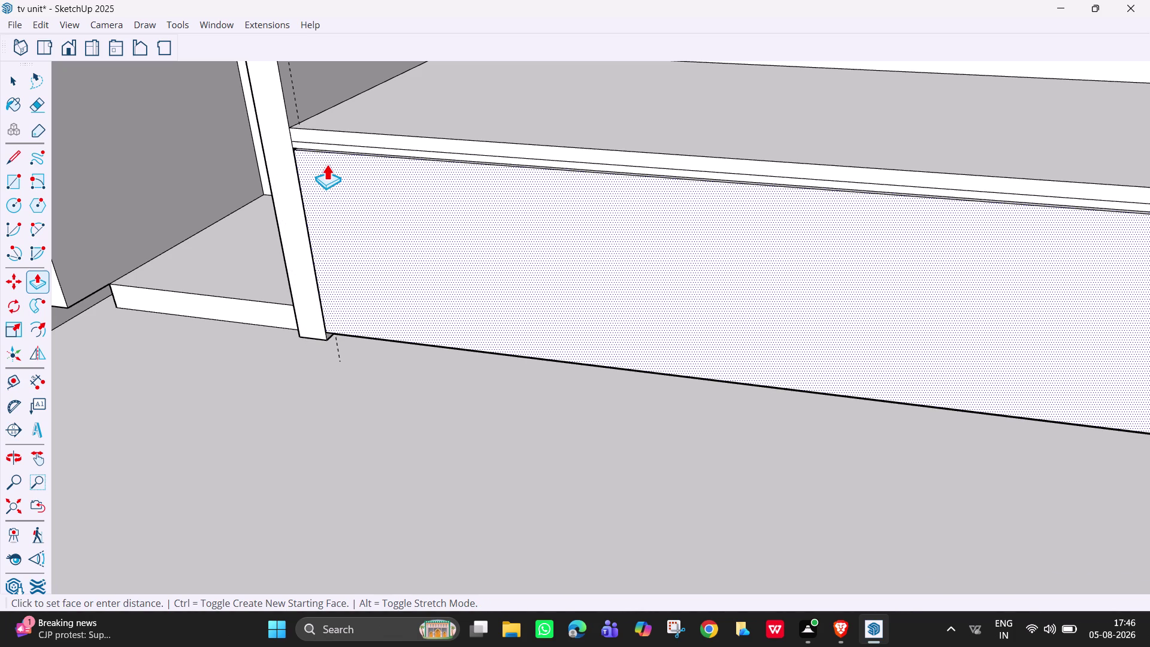
drag(326, 164, 305, 183)
key(1)
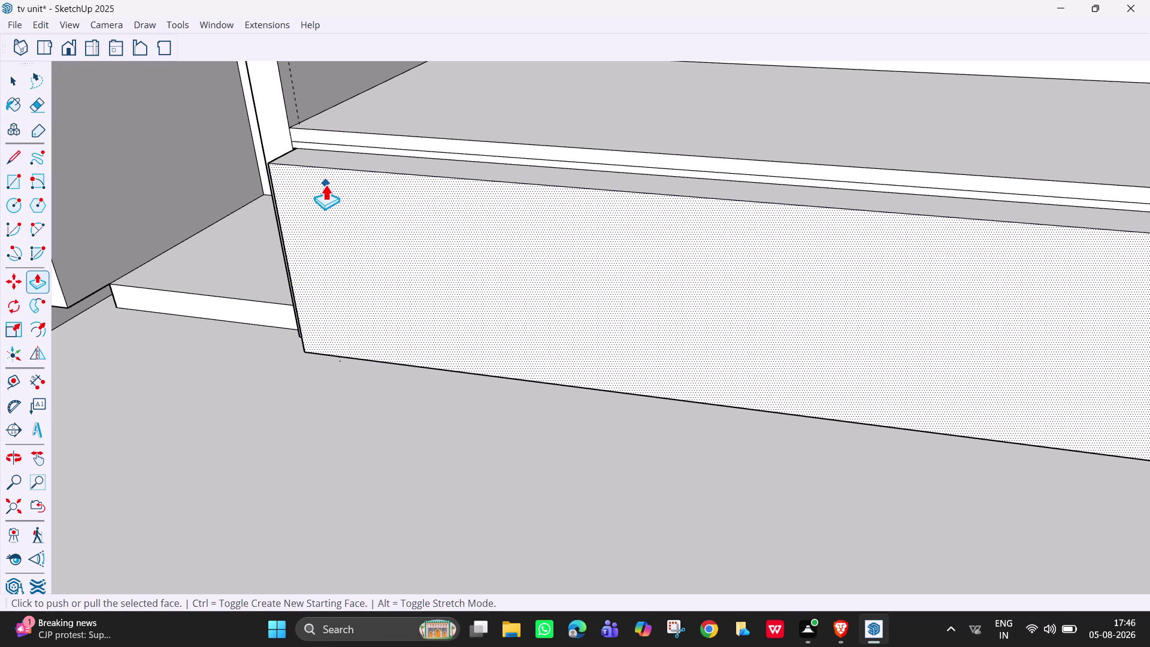
text(18)
text(mm)
key(Return)
scroll(up, 3)
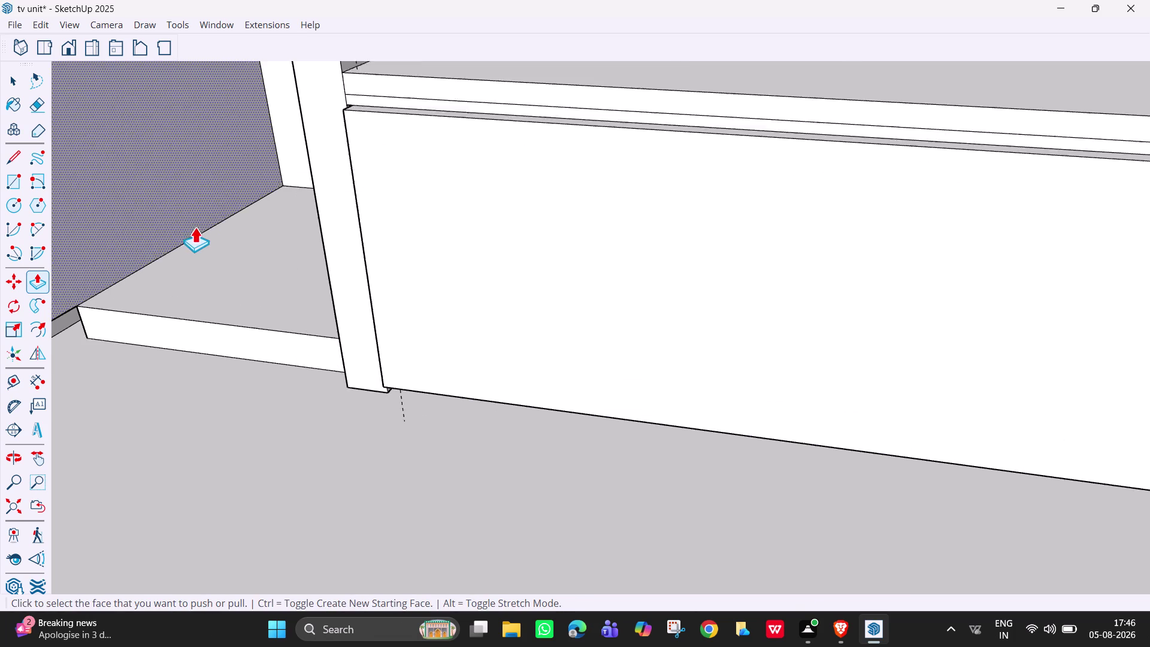
scroll(up, 3)
scroll(down, 3)
scroll(down, 3)
scroll(down, 3)
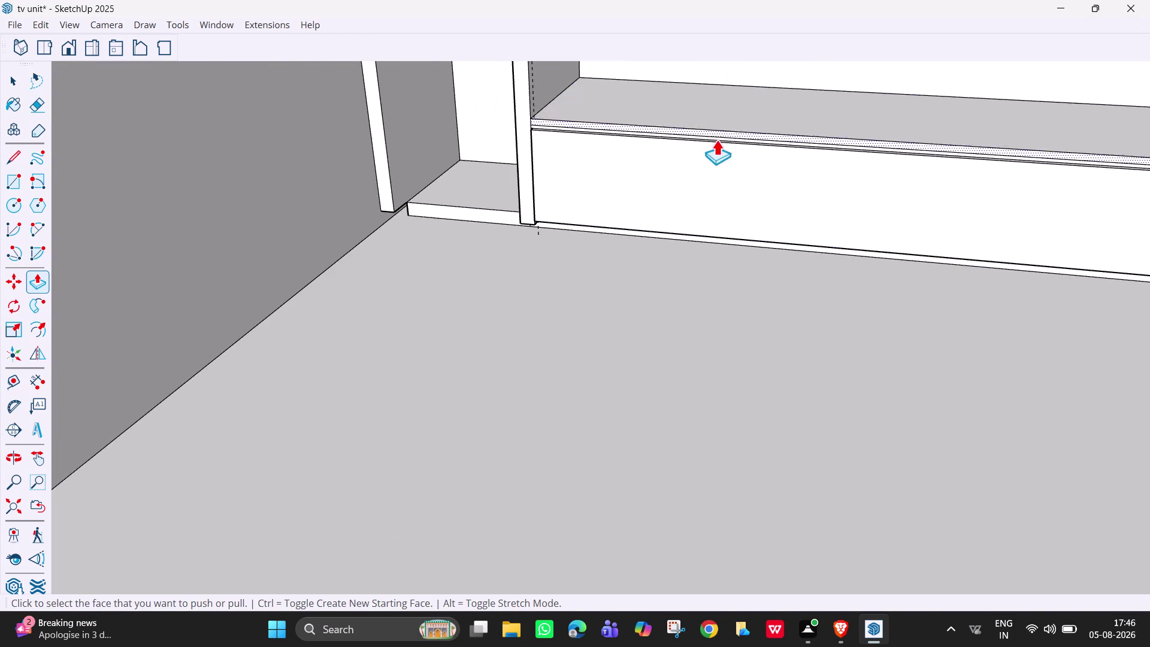
middle_drag(667, 162, 700, 176)
scroll(up, 3)
scroll(up, 3)
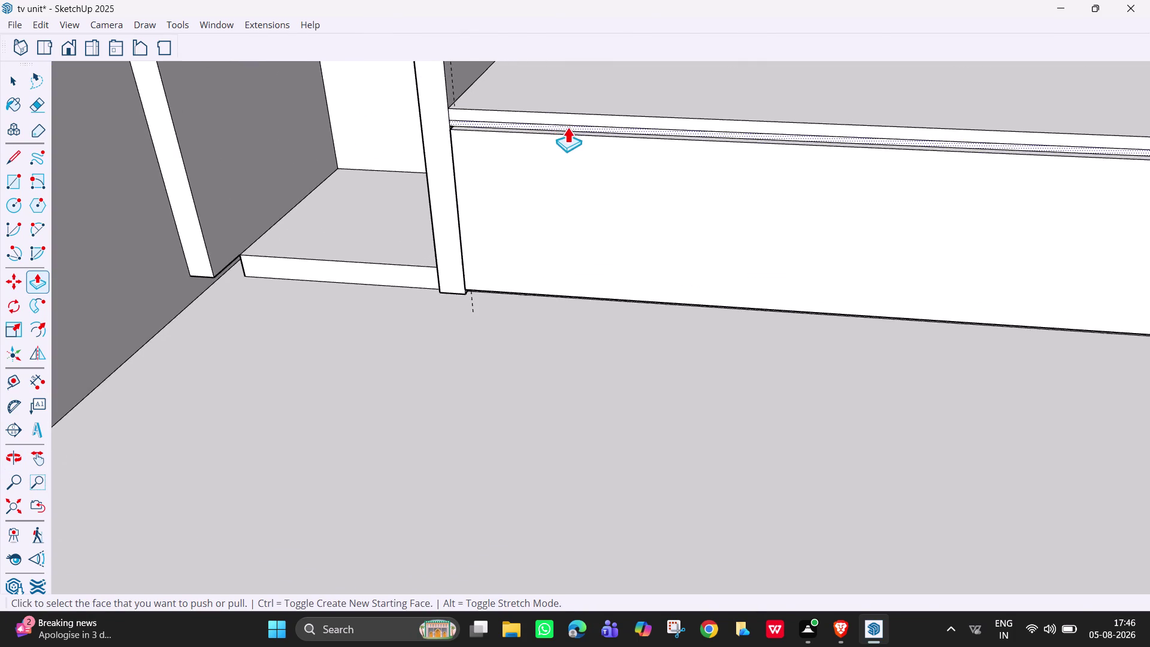
middle_drag(567, 126, 713, 138)
scroll(down, 3)
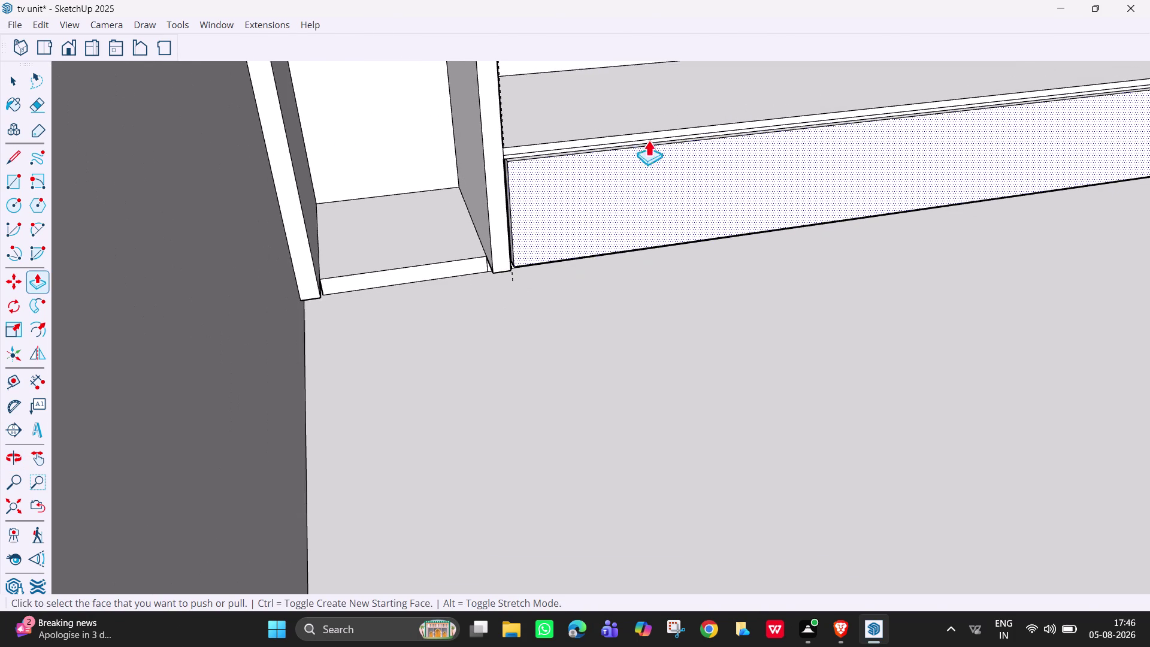
key(h)
drag(681, 120, 417, 175)
scroll(up, 3)
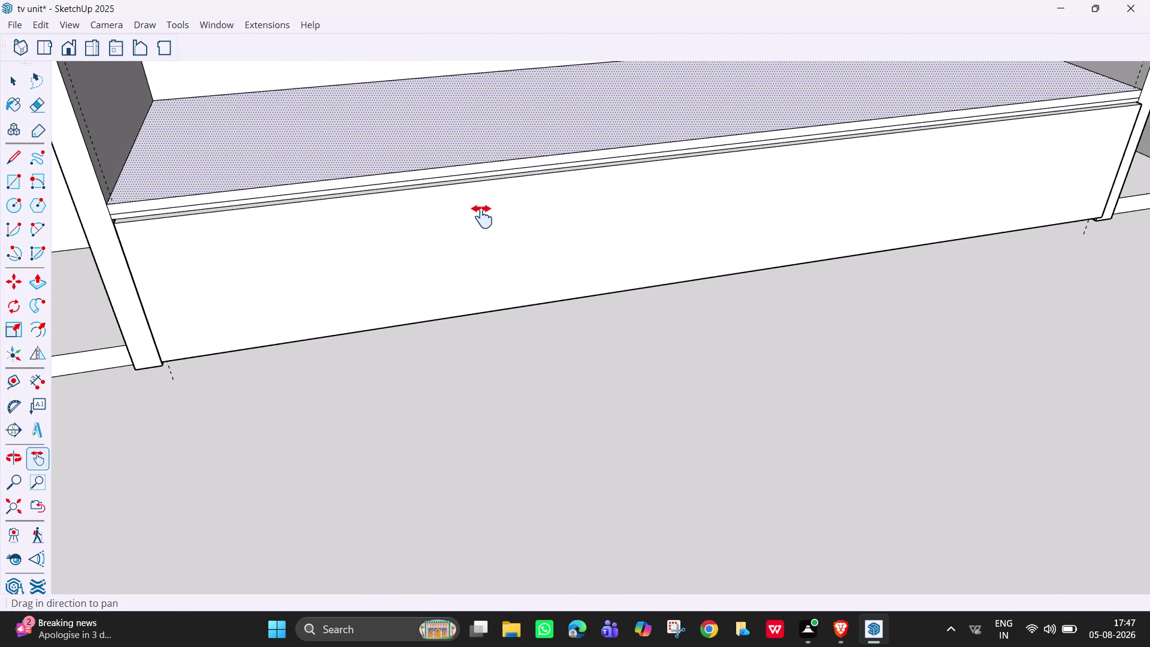
middle_drag(145, 247, 220, 216)
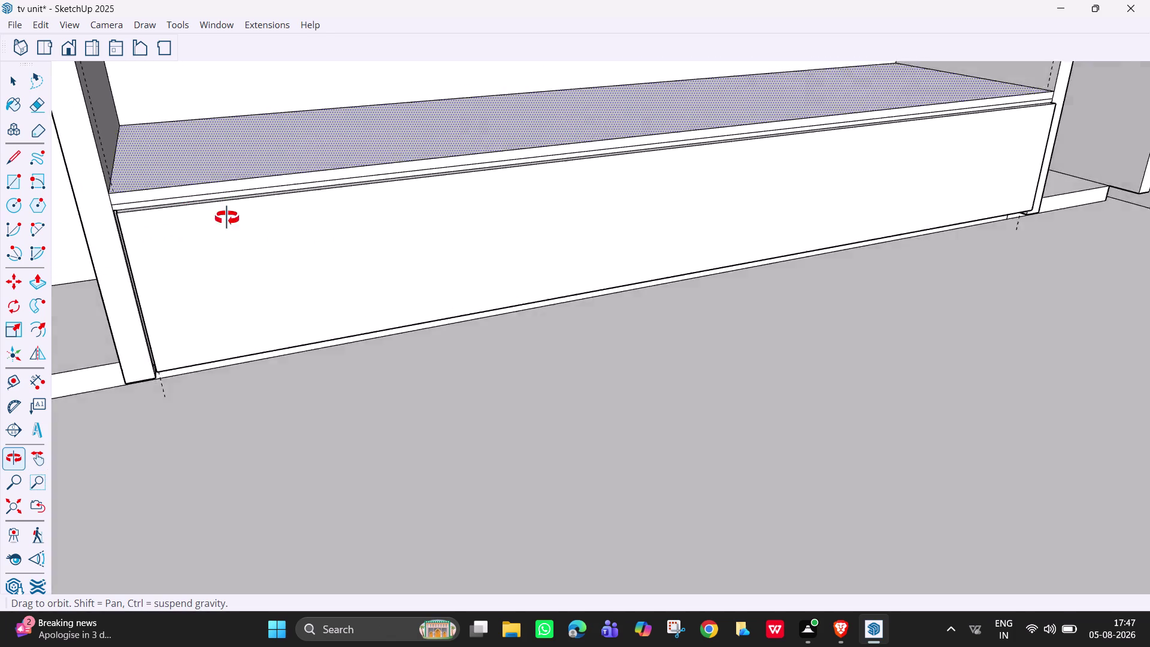
middle_drag(220, 215, 346, 213)
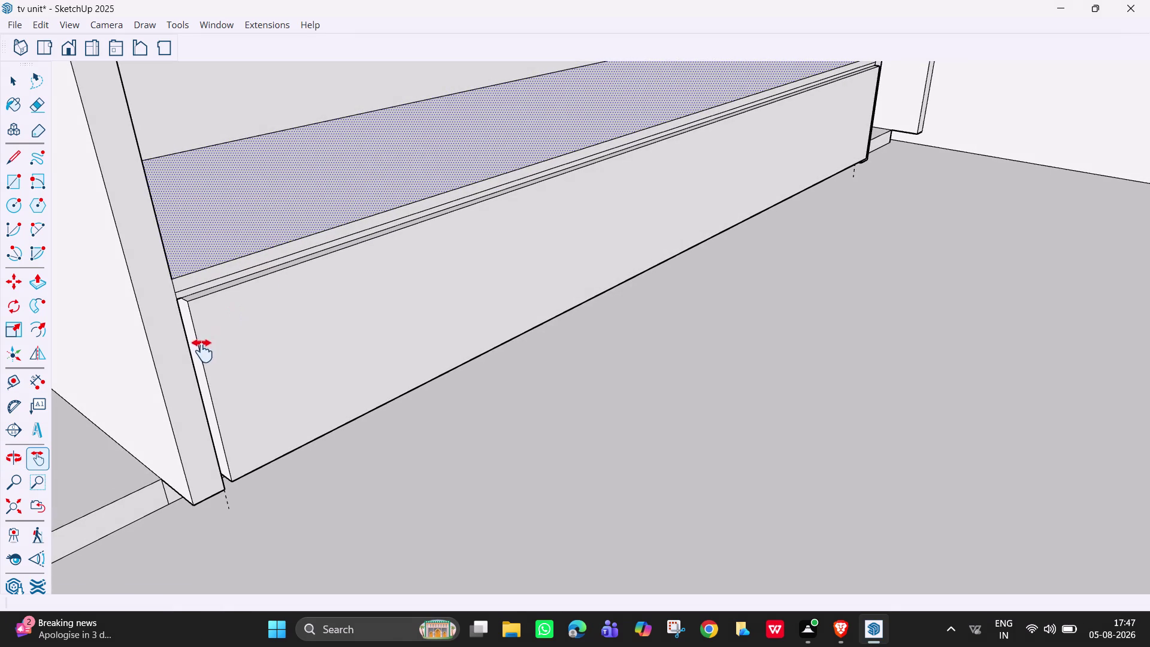